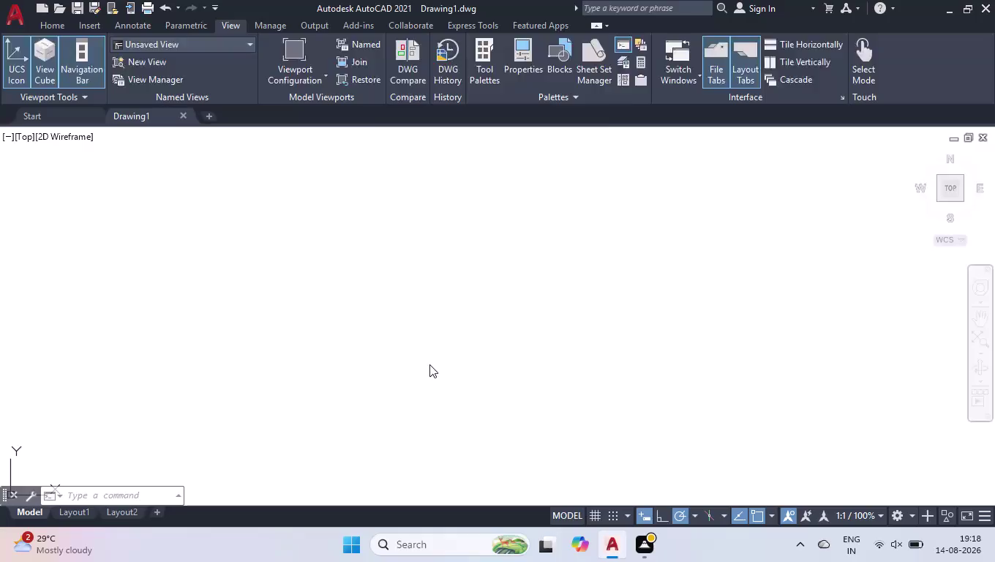
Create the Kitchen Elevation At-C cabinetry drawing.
Set the drawing length precision to 0, keeping millimetre insertion scale.
click(441, 198)
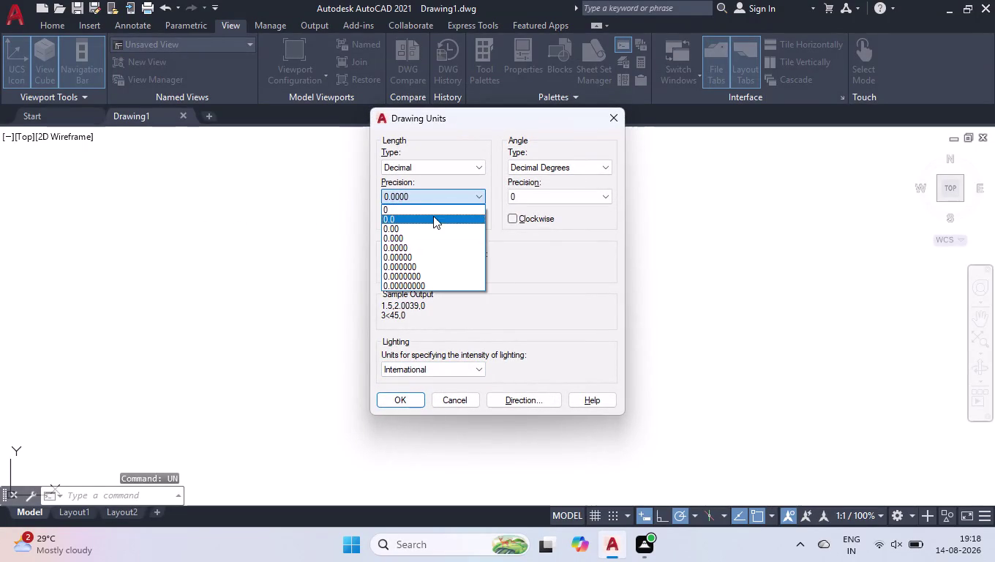
click(432, 207)
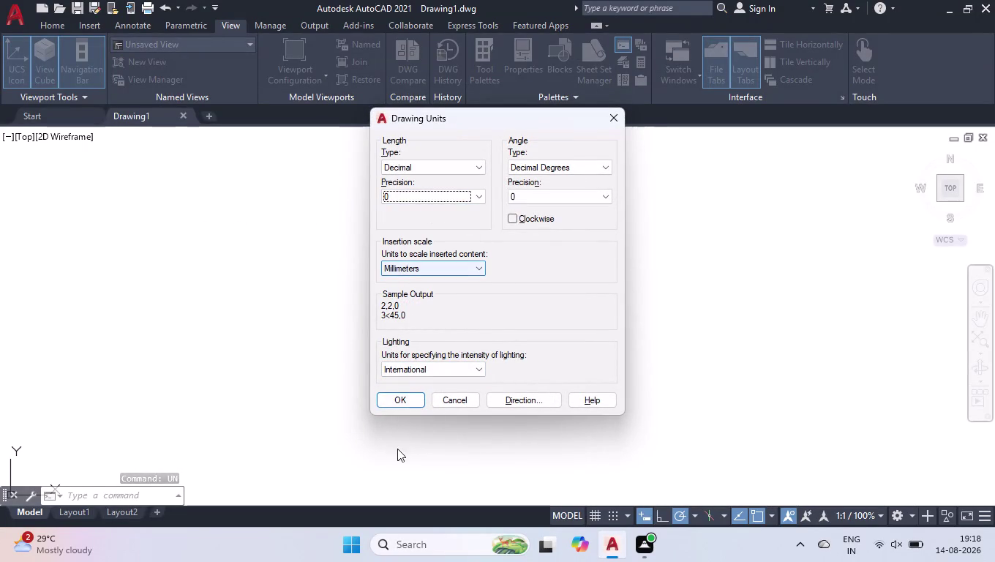
click(394, 397)
Open the ISO-25 dimension style for modification from the Dimension Style Manager.
key(d)
key(Return)
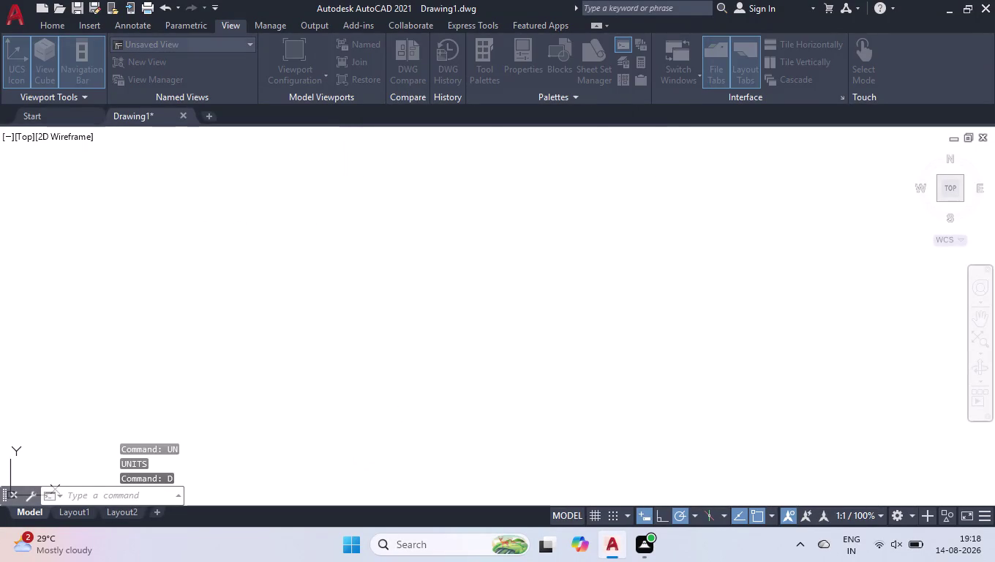
click(651, 234)
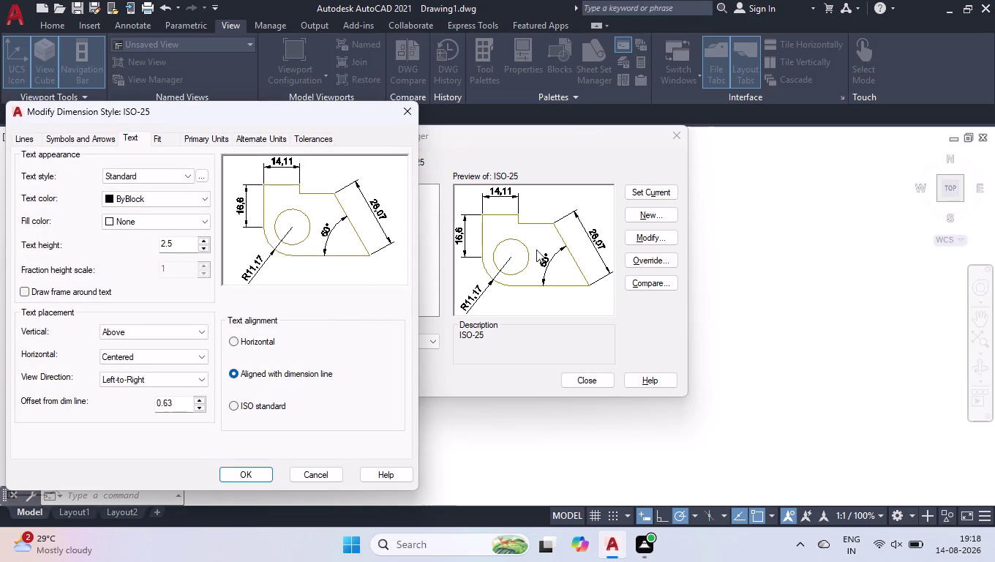
Make the ISO-25 dimension text colour red.
click(22, 142)
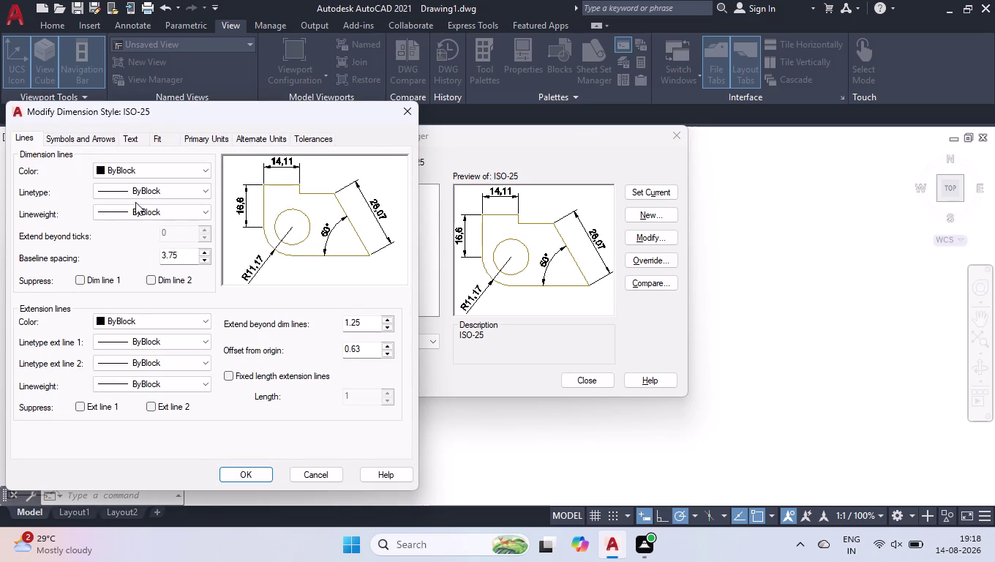
click(91, 148)
click(87, 146)
click(87, 139)
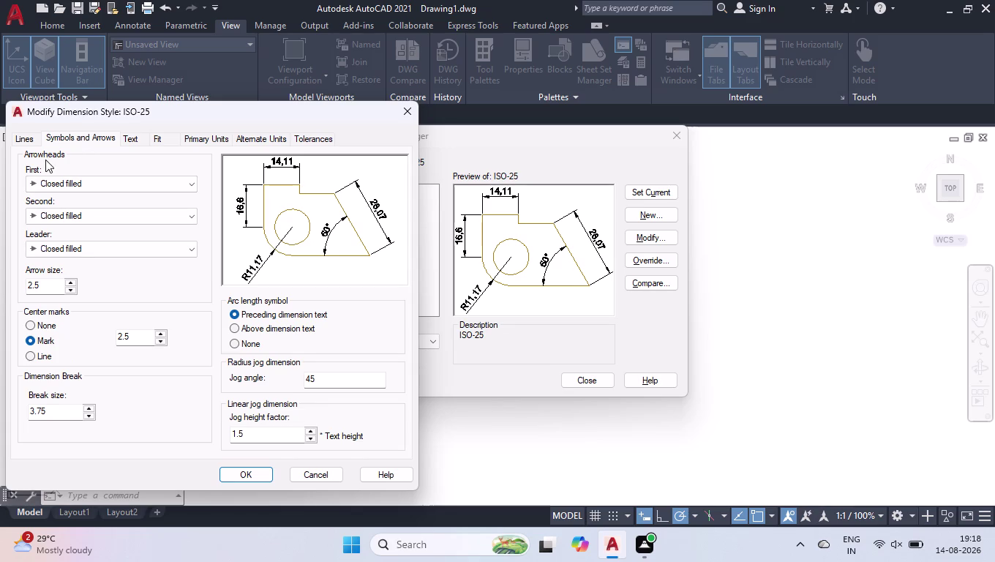
click(24, 140)
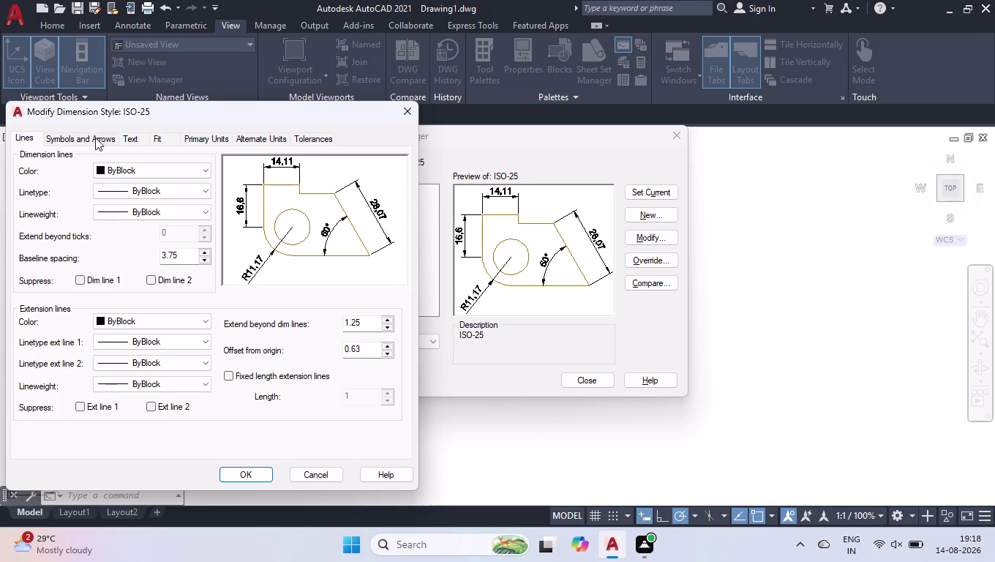
click(130, 137)
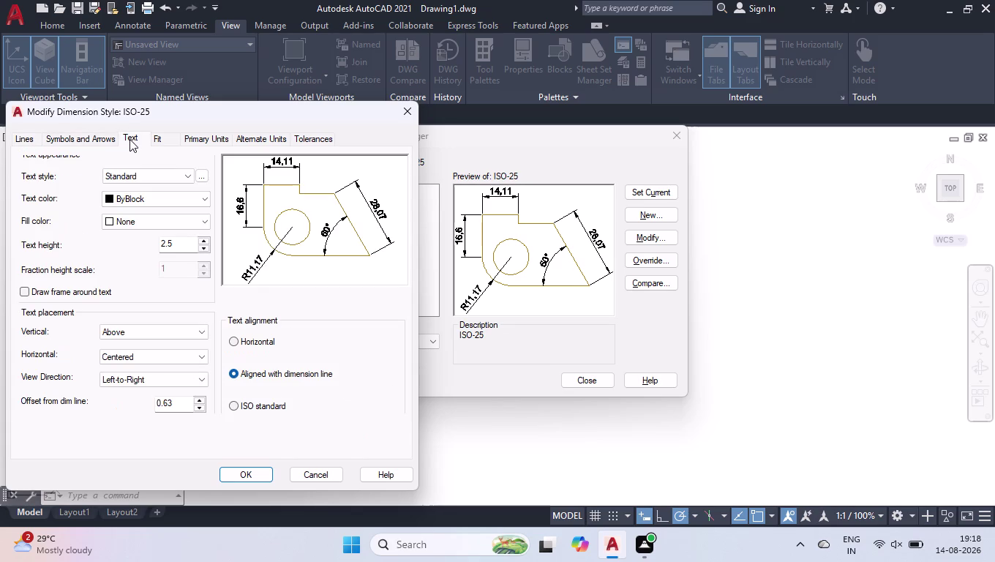
click(166, 200)
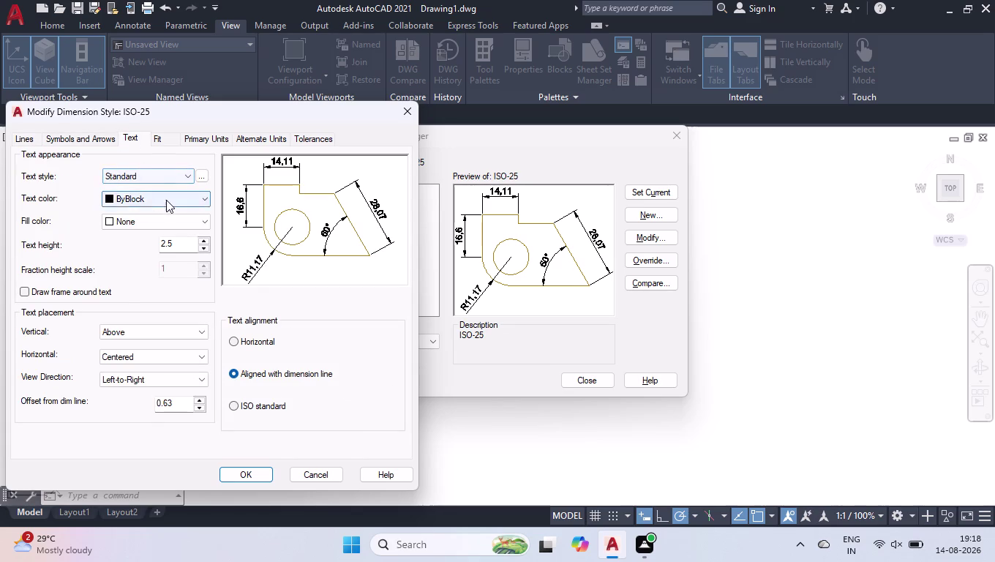
click(150, 238)
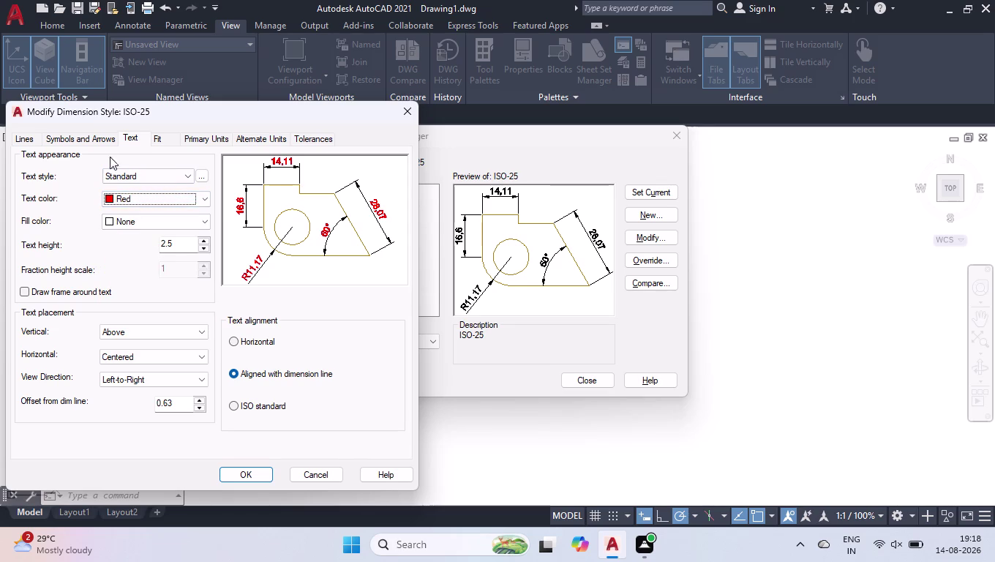
Set the ISO-25 dimension line colour to grey 254 and apply the style changes.
click(99, 142)
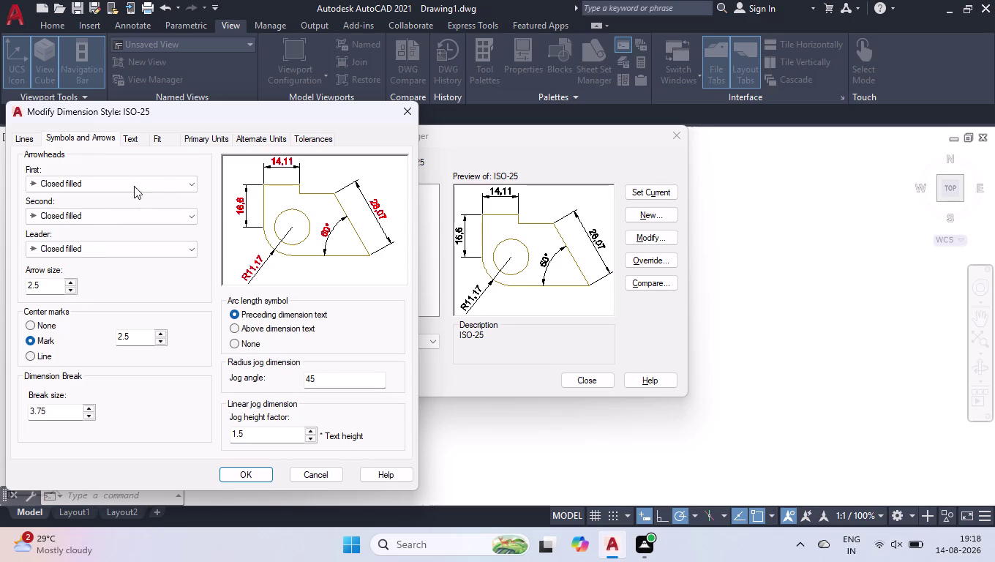
click(17, 138)
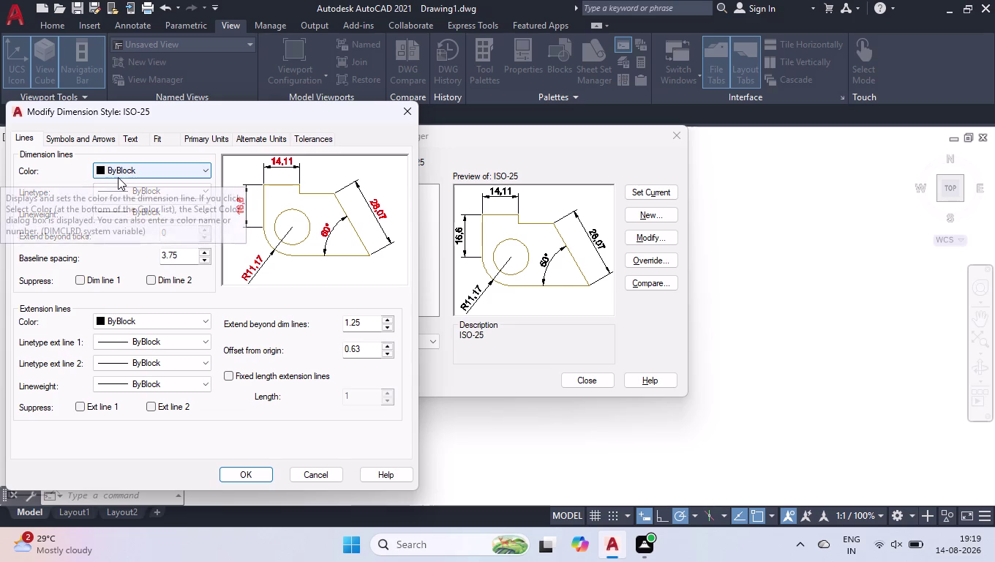
click(117, 172)
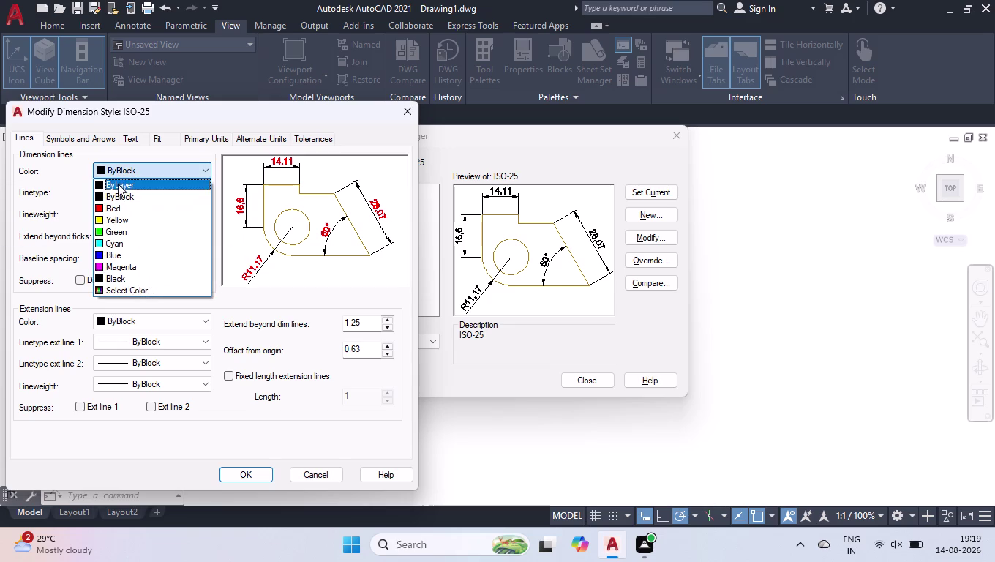
click(130, 285)
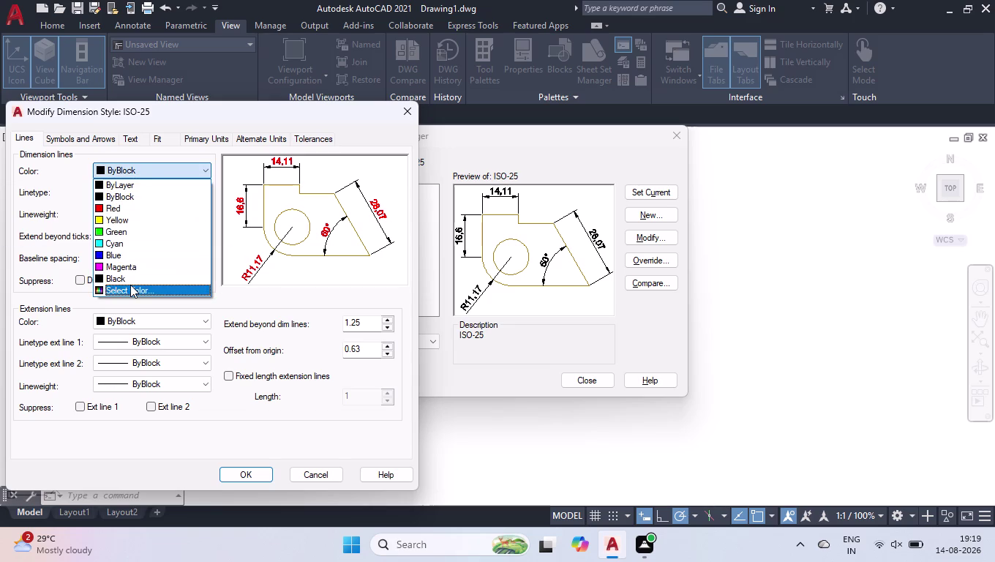
click(422, 321)
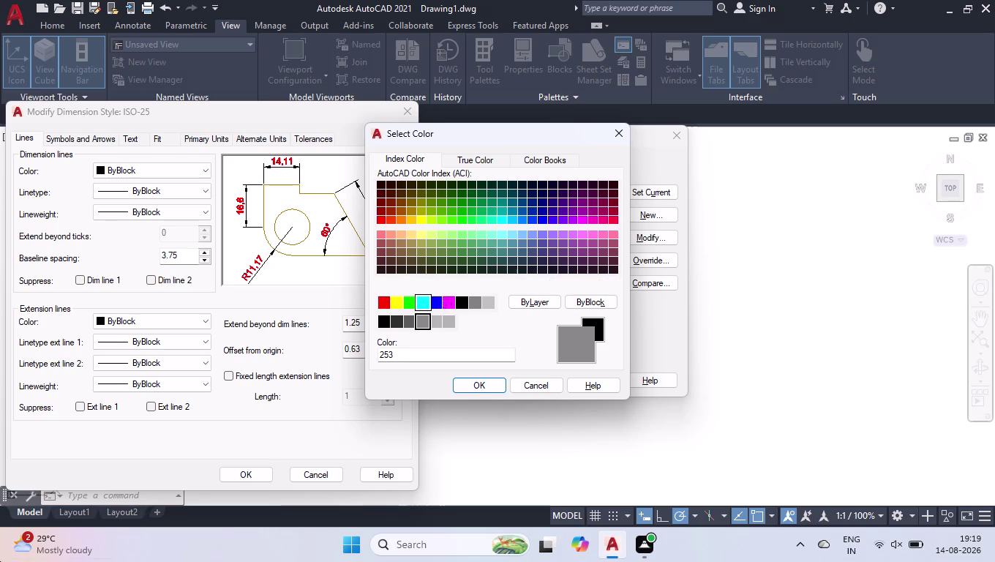
click(436, 322)
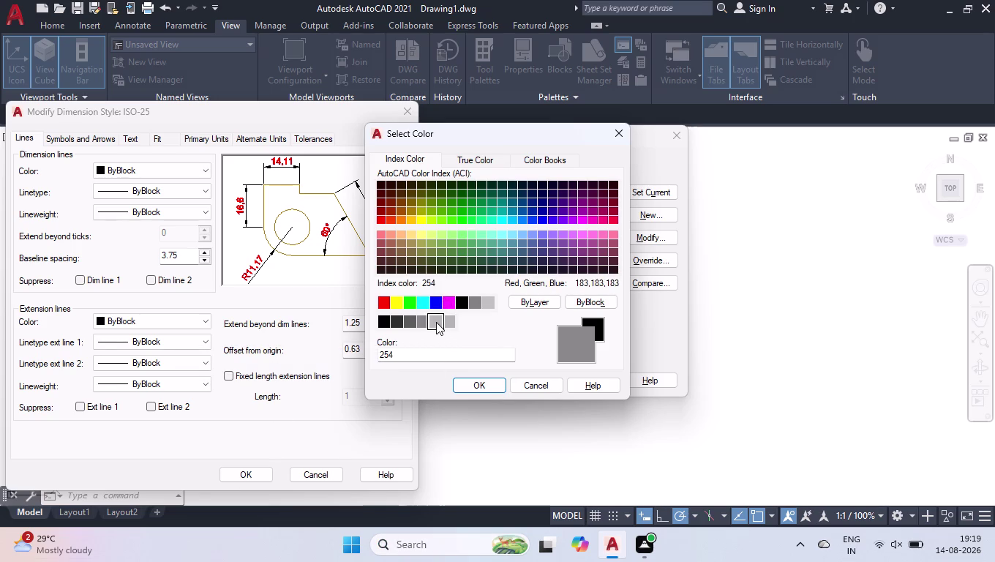
click(476, 379)
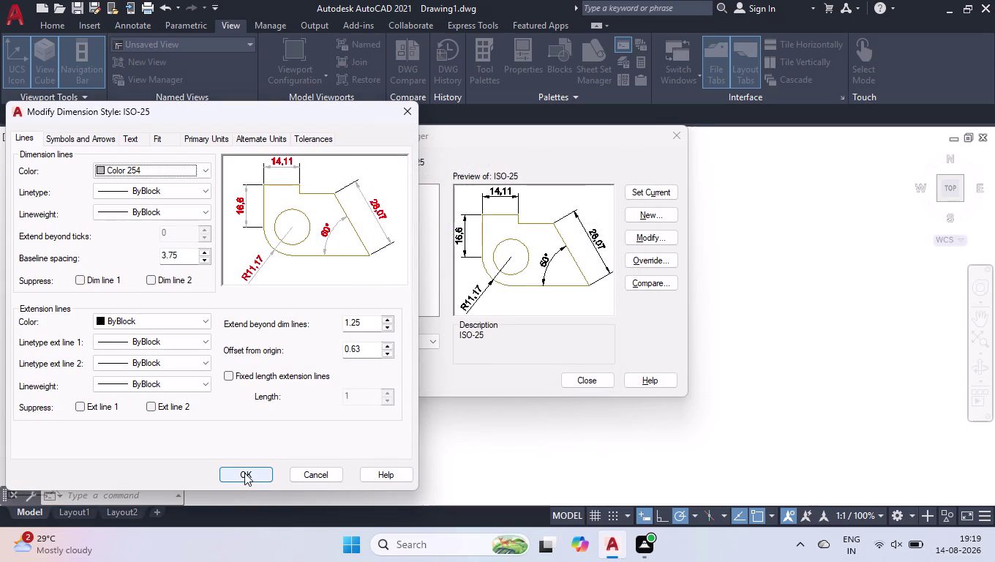
click(245, 472)
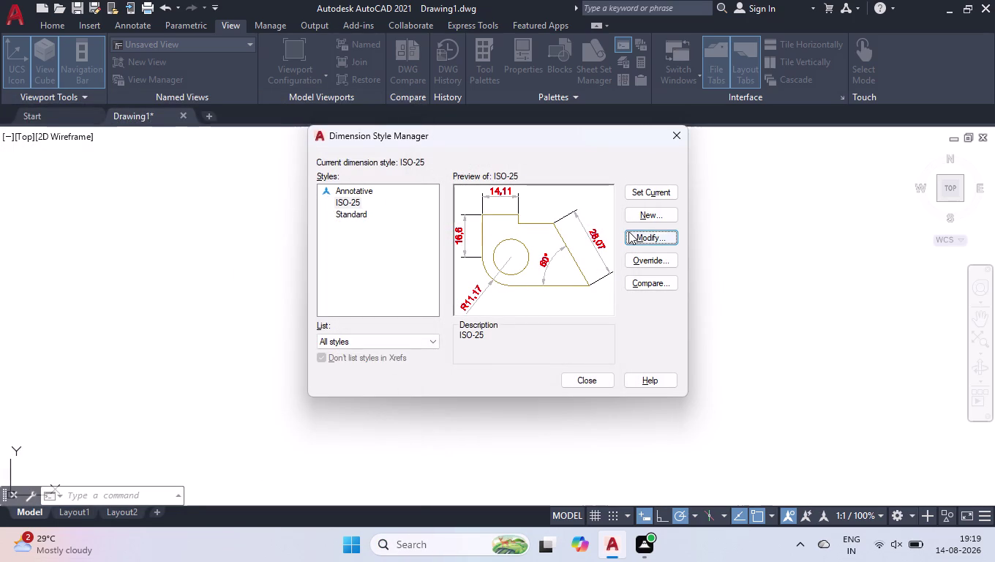
Set the ISO-25 arrow size to 30.
click(628, 231)
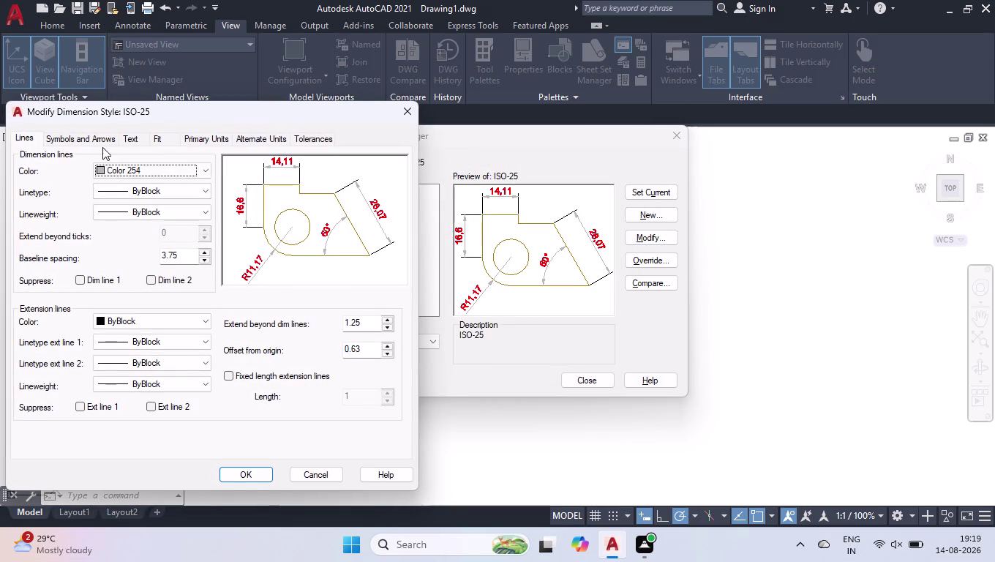
click(98, 138)
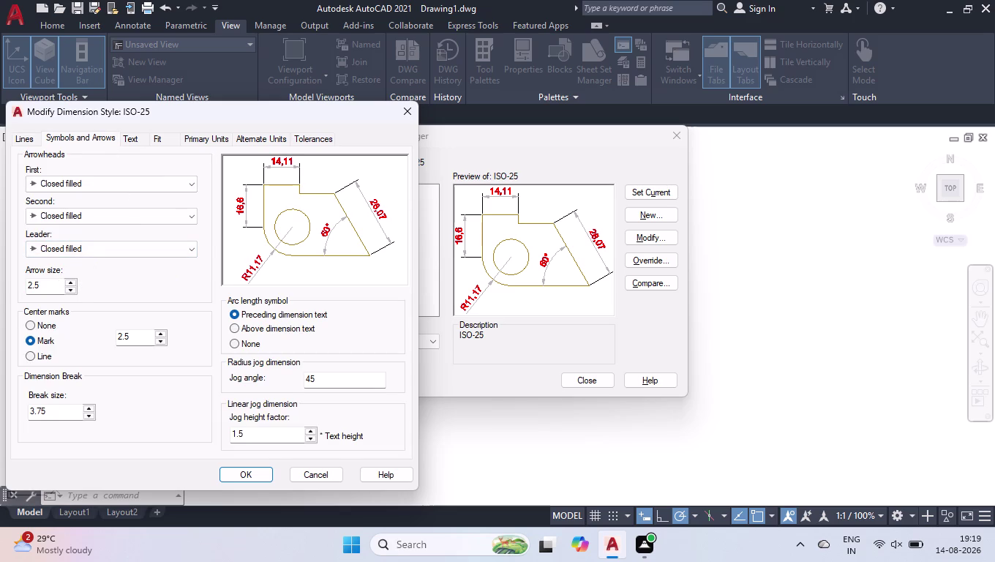
drag(55, 289, 5, 302)
key(3)
key(0)
key(Return)
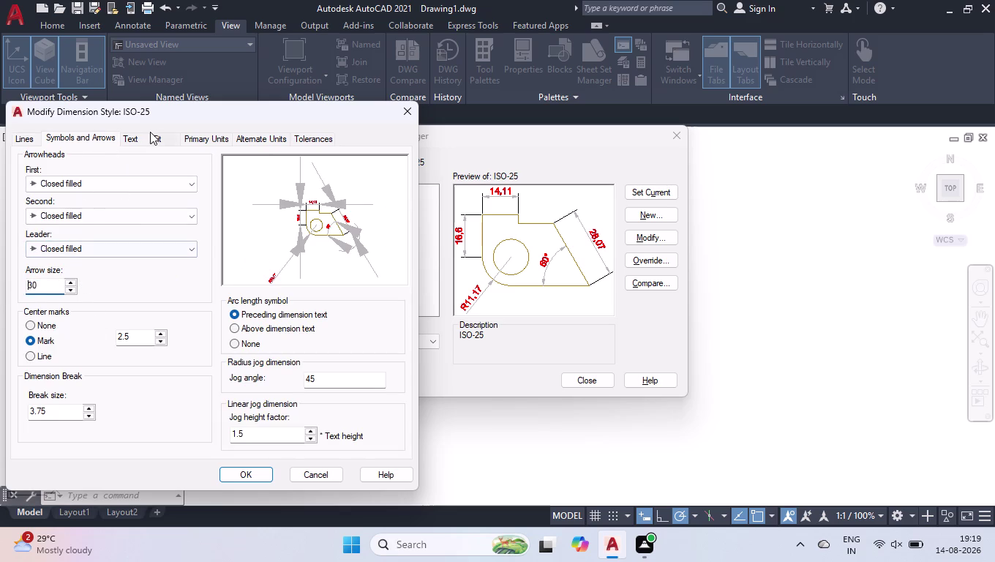
Set ISO-25 text height to 30, vertically centred and horizontally centred.
click(138, 134)
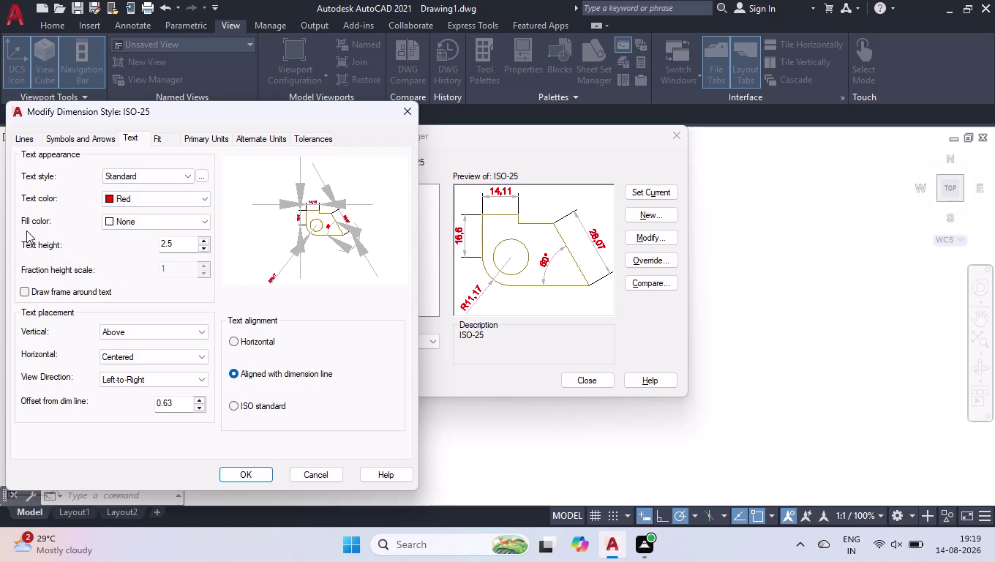
drag(182, 256, 171, 232)
drag(175, 247, 118, 257)
text(3)
text(0)
click(166, 331)
click(156, 344)
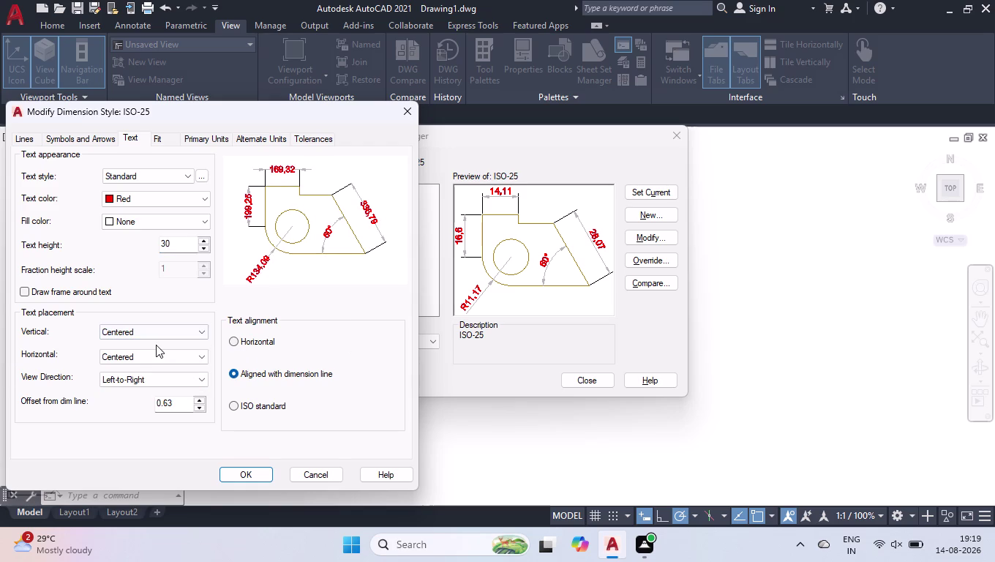
click(141, 354)
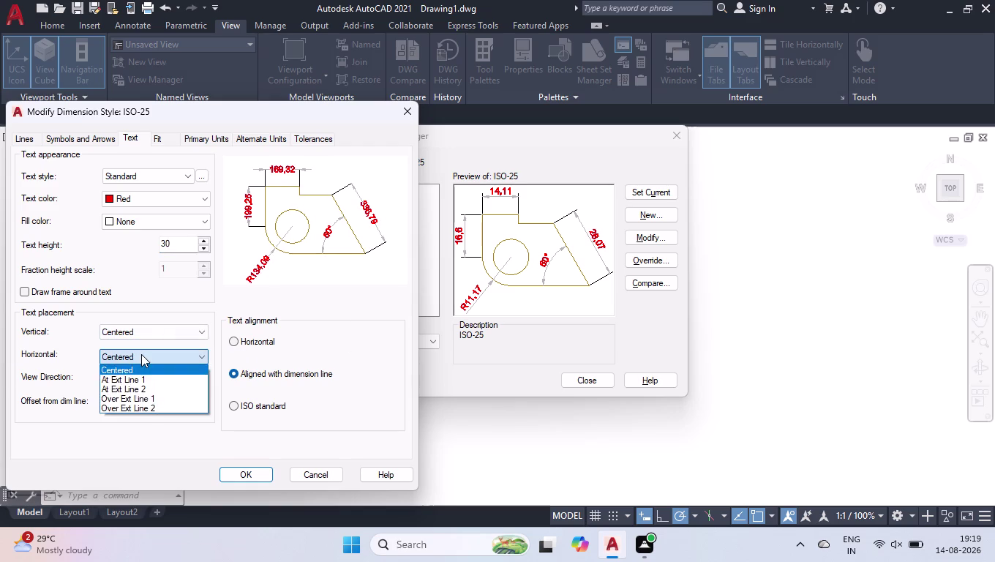
click(142, 354)
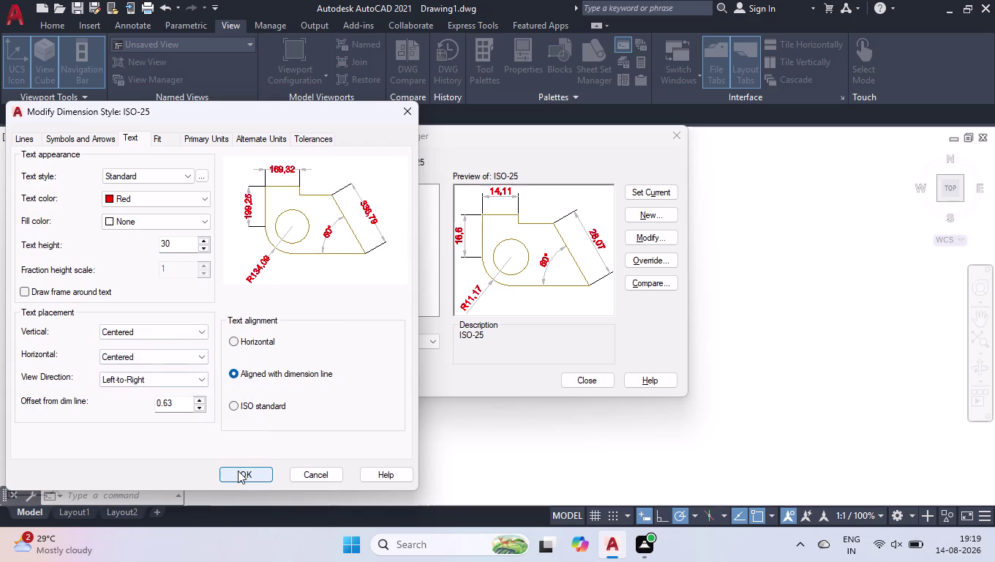
Apply the style edits, make ISO-25 current and close the style manager.
click(237, 470)
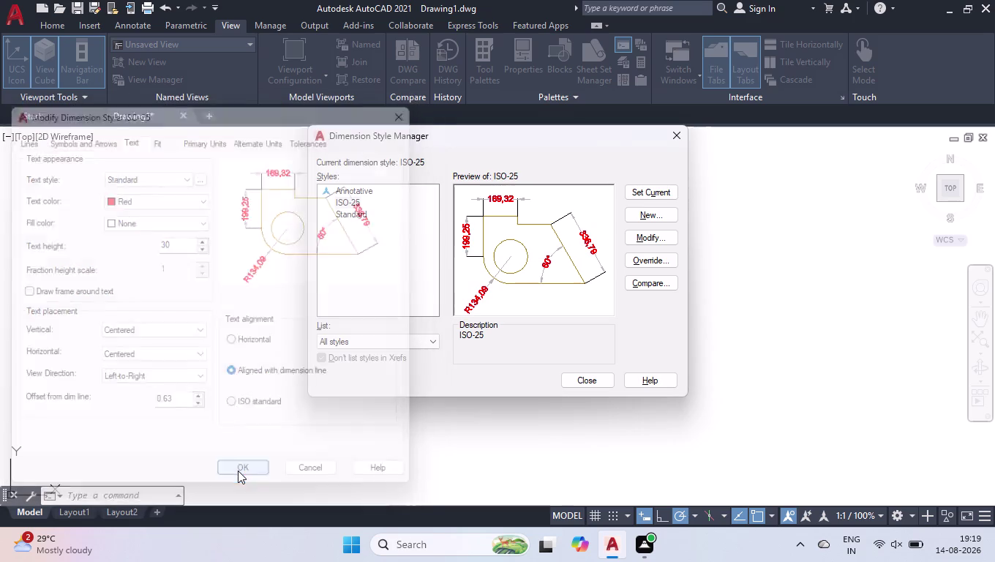
click(641, 190)
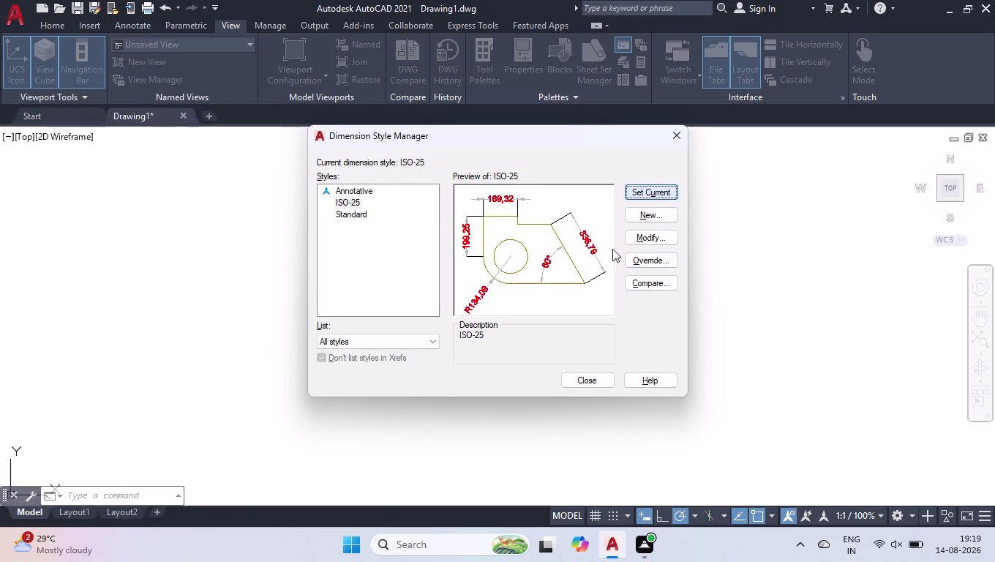
click(576, 376)
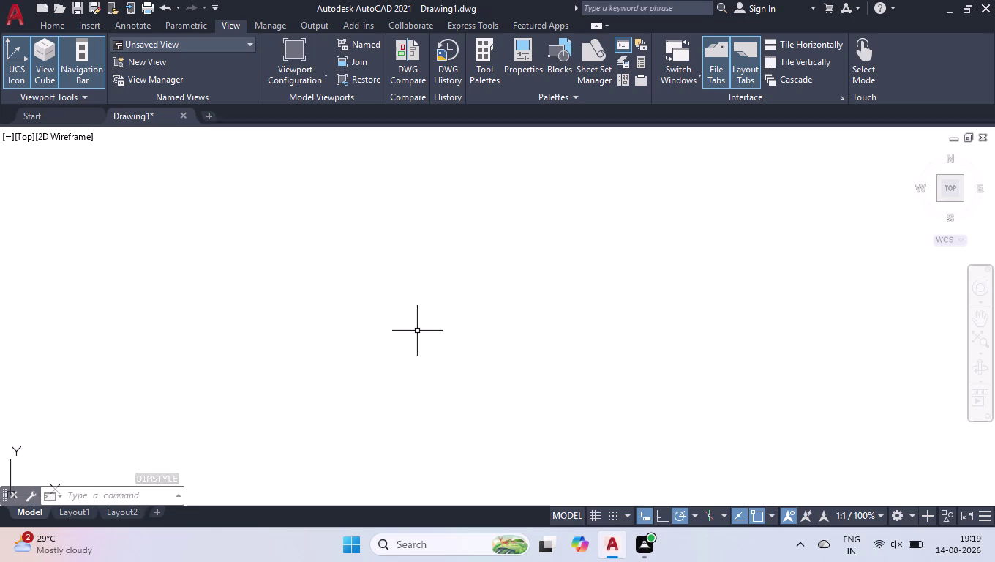
Start the LINE command with the L alias.
key(l)
key(Return)
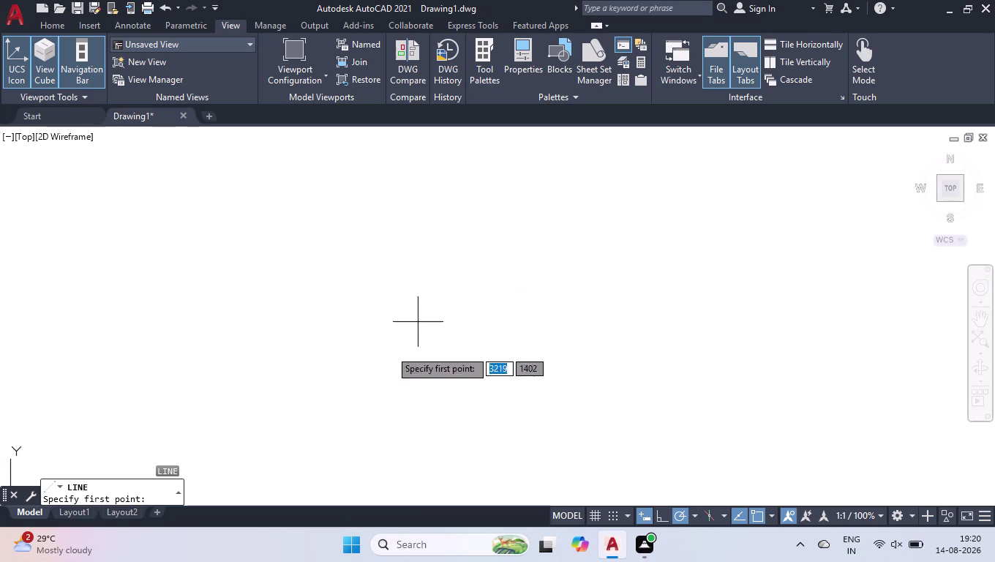
Draw the 3155 bottom edge and 2750 side edge of the floor plan outline.
click(326, 440)
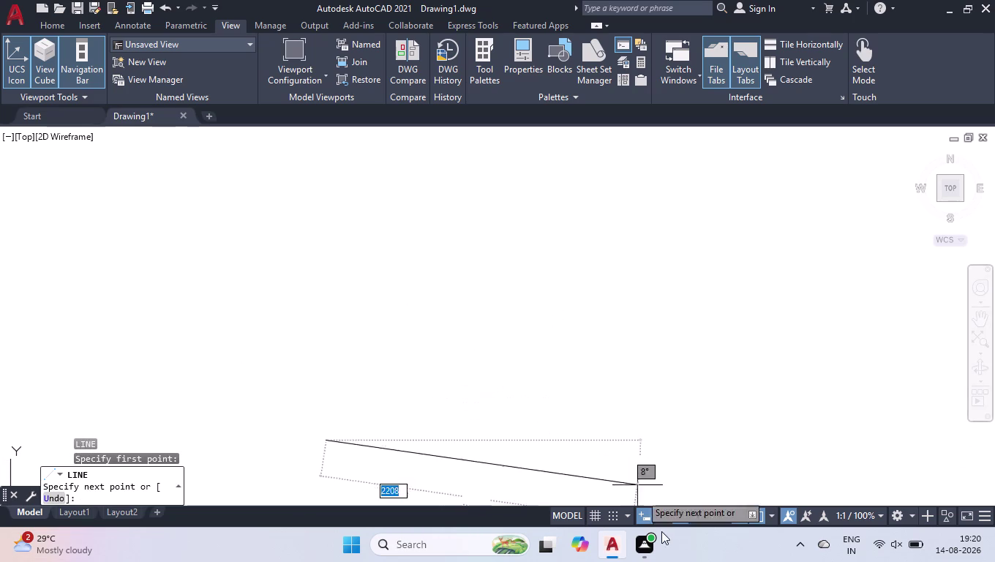
click(666, 521)
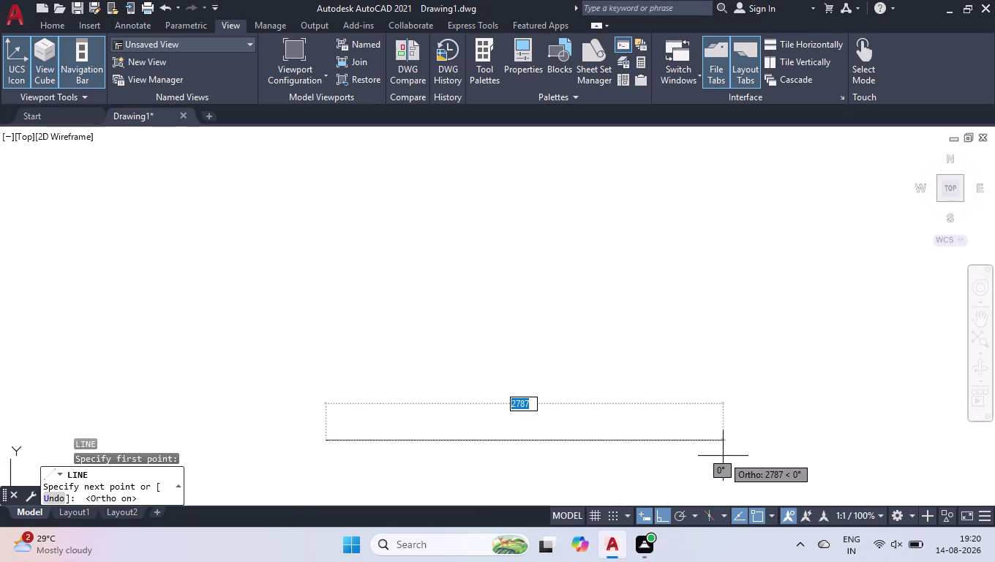
text(3155)
key(Return)
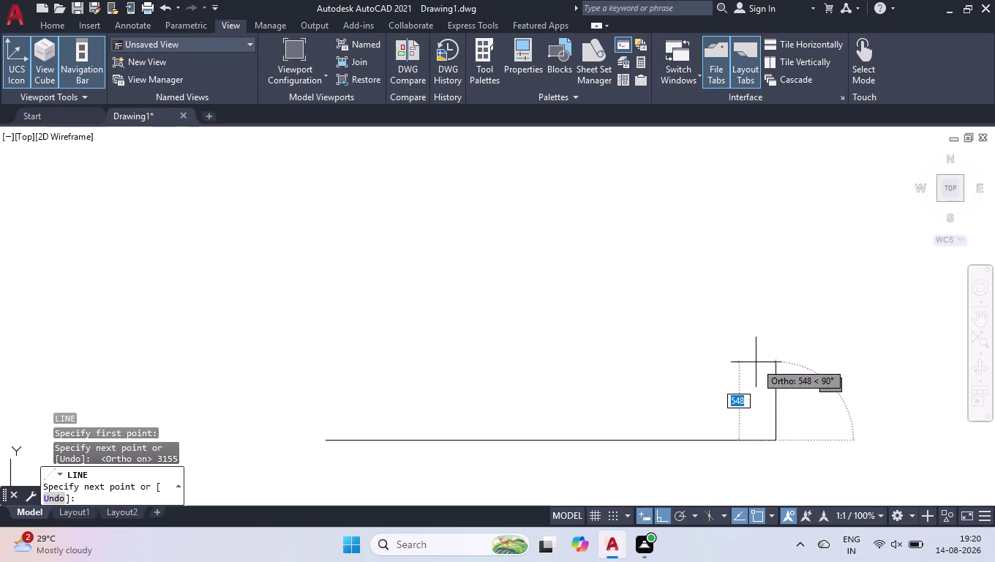
text(2750)
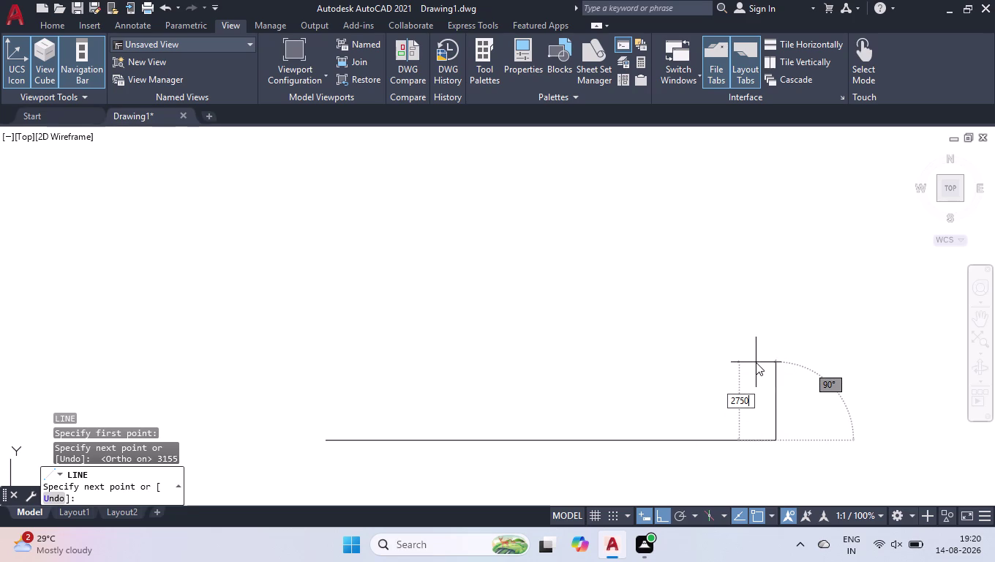
key(Return)
Draw the 3155 top edge and close the rectangle back to its start.
scroll(down, 3)
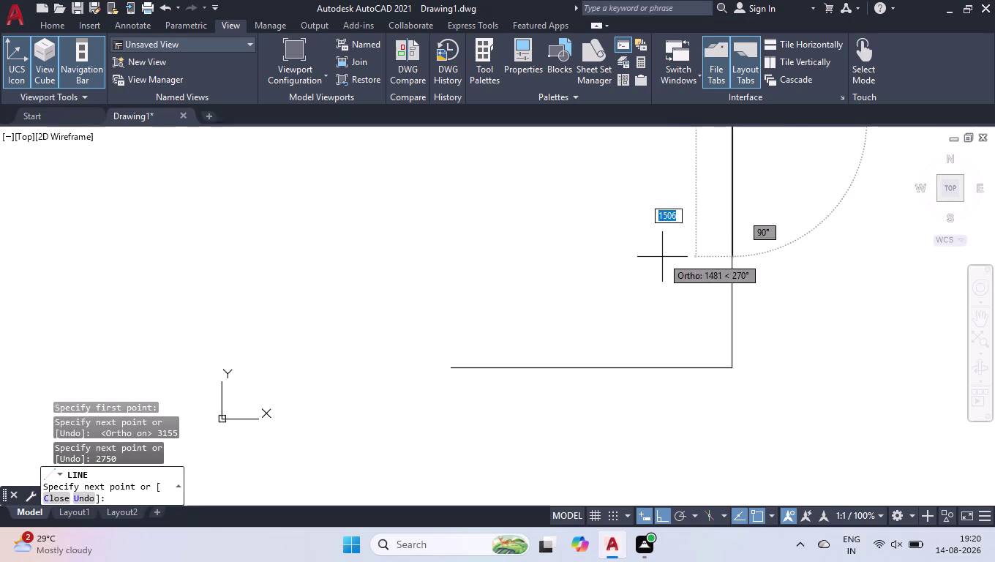
scroll(down, 3)
text(31)
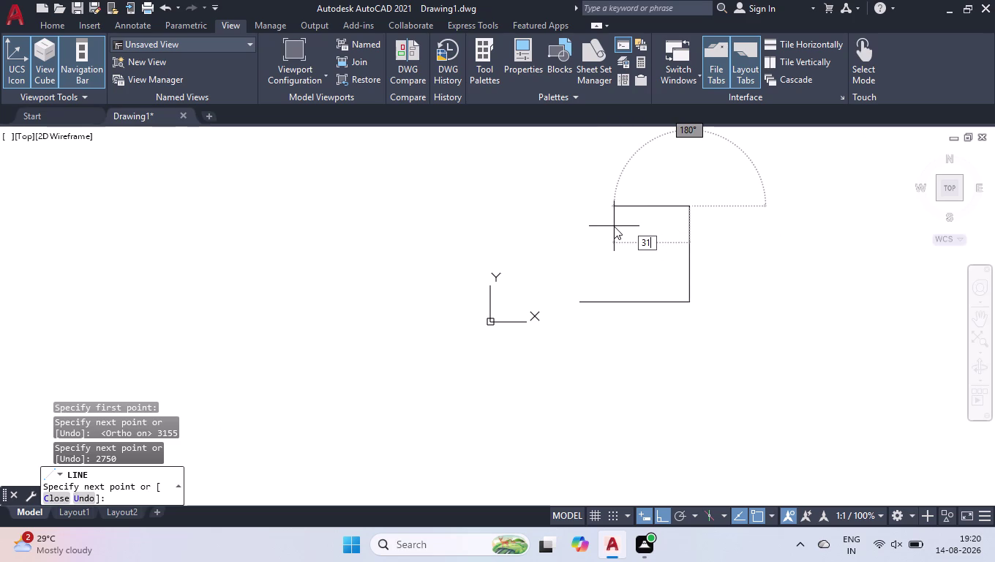
text(55)
key(Return)
key(c)
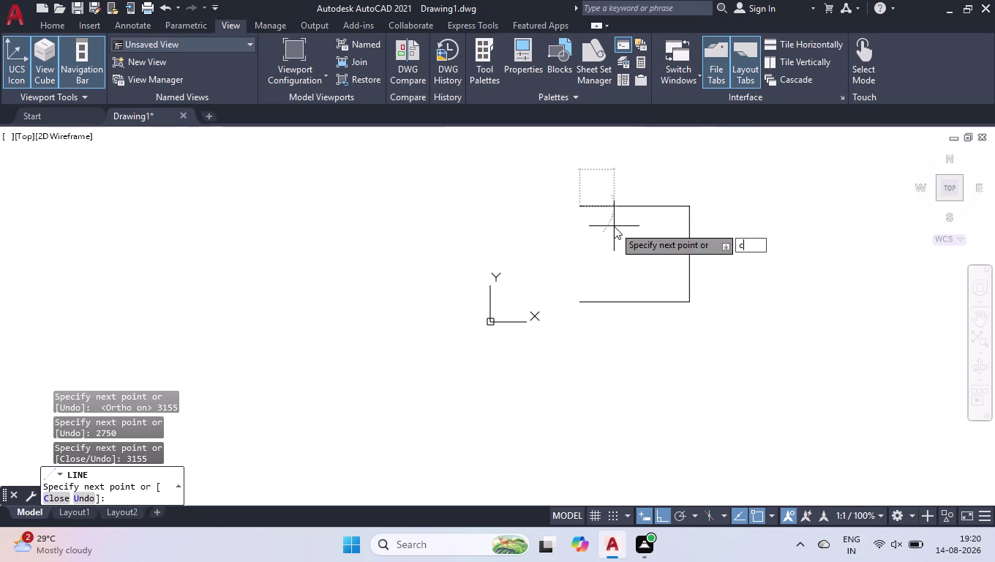
key(Return)
scroll(up, 3)
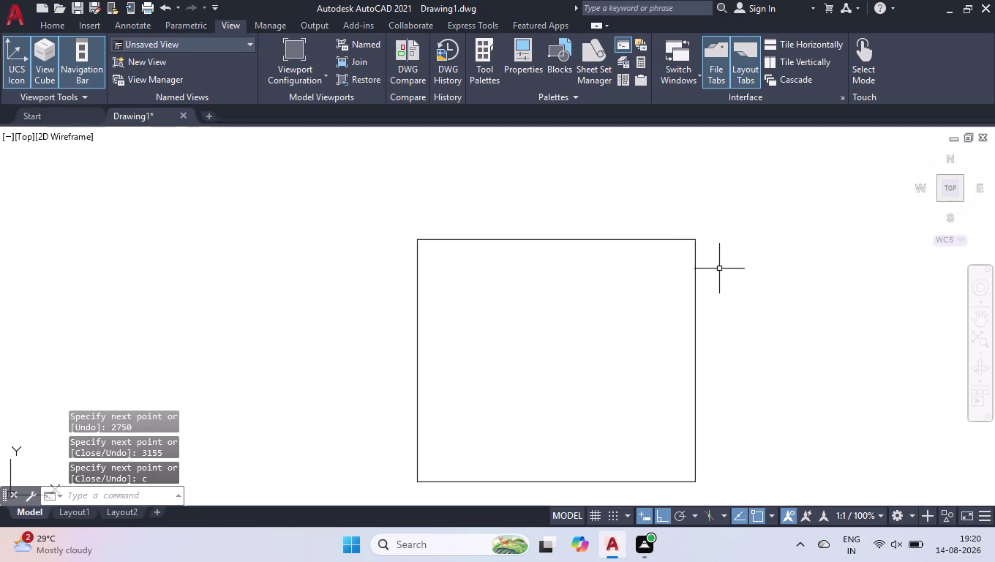
Offset the left and right rectangle edges 155 inward.
text(of)
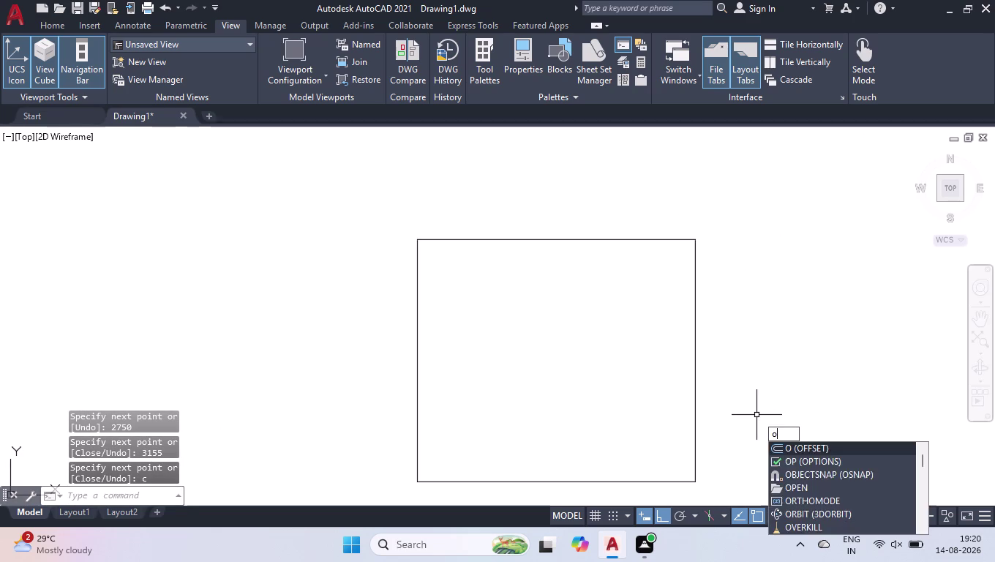
text(f)
key(Return)
key(o)
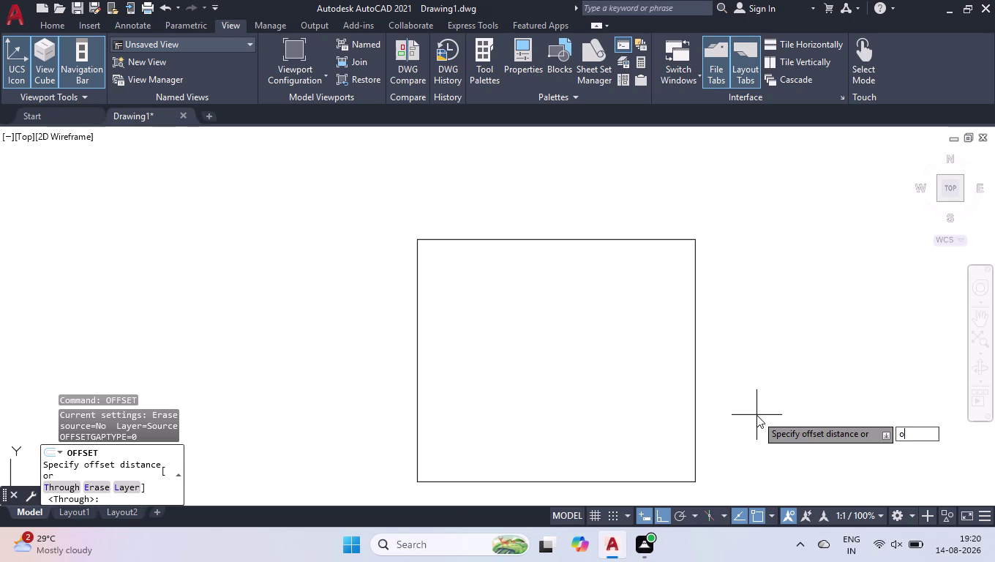
key(BackSpace)
text(155)
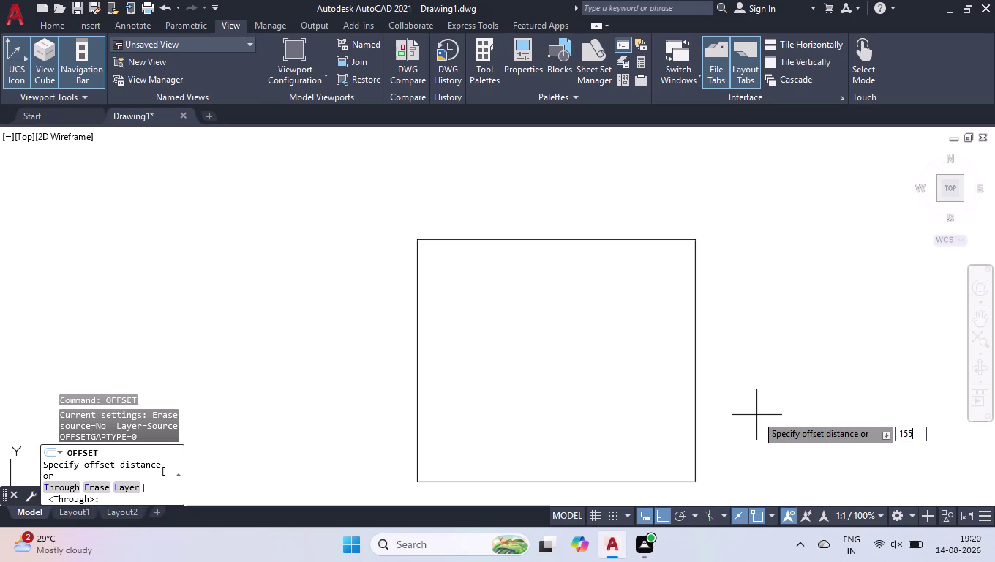
key(Return)
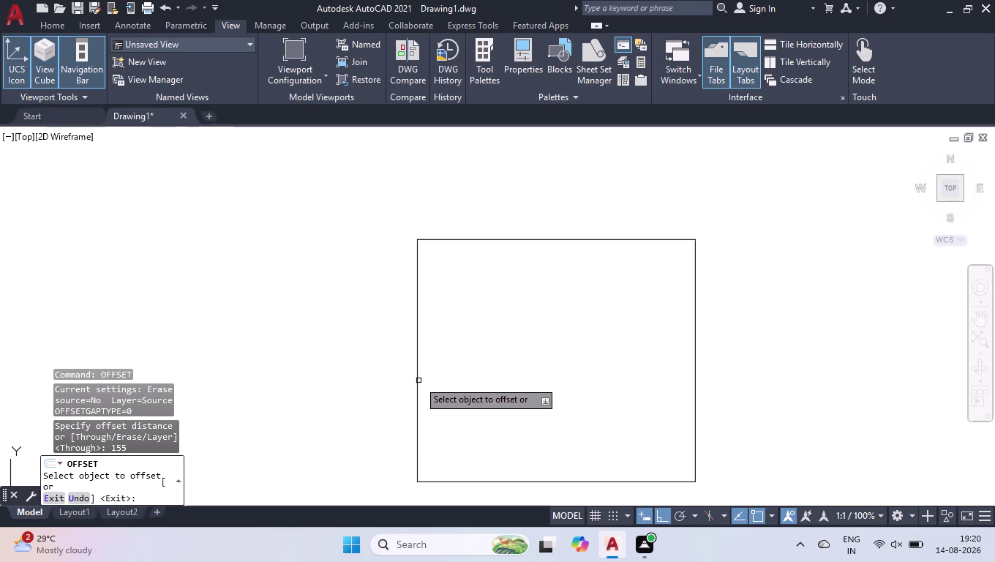
click(418, 380)
click(516, 365)
click(697, 366)
click(629, 377)
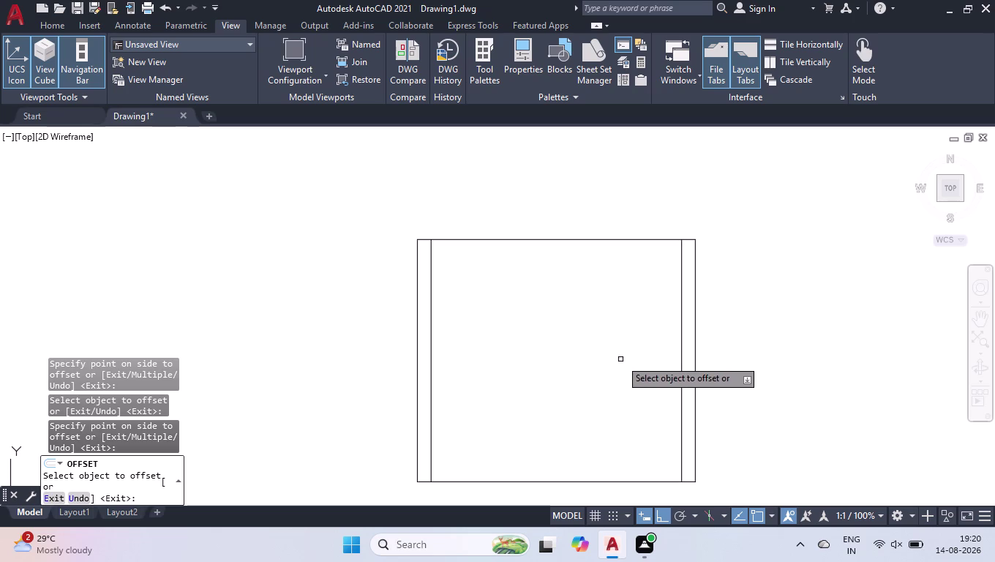
Offset the top edge 260 and the bottom edge 100 inward.
click(598, 239)
key(2)
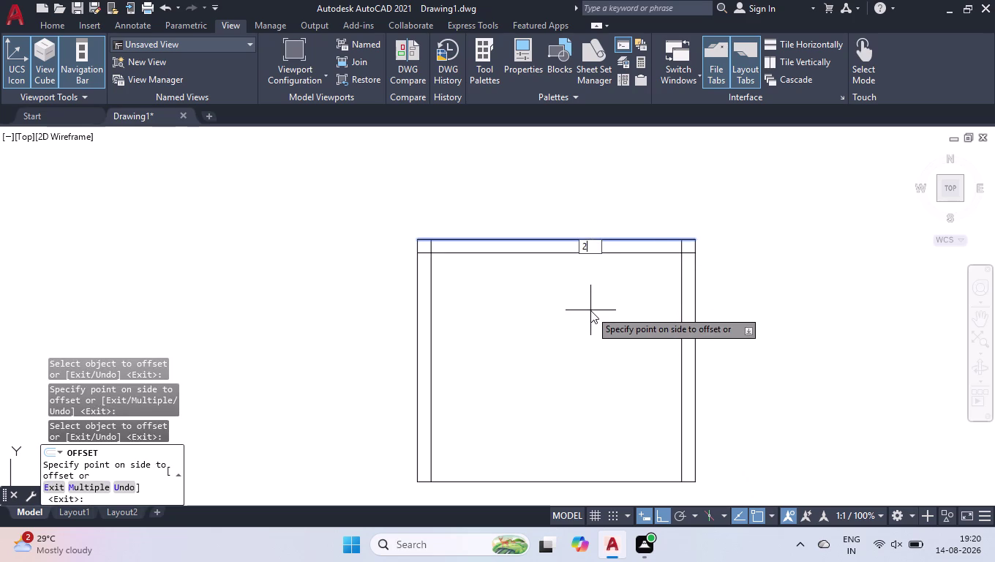
text(60)
key(Return)
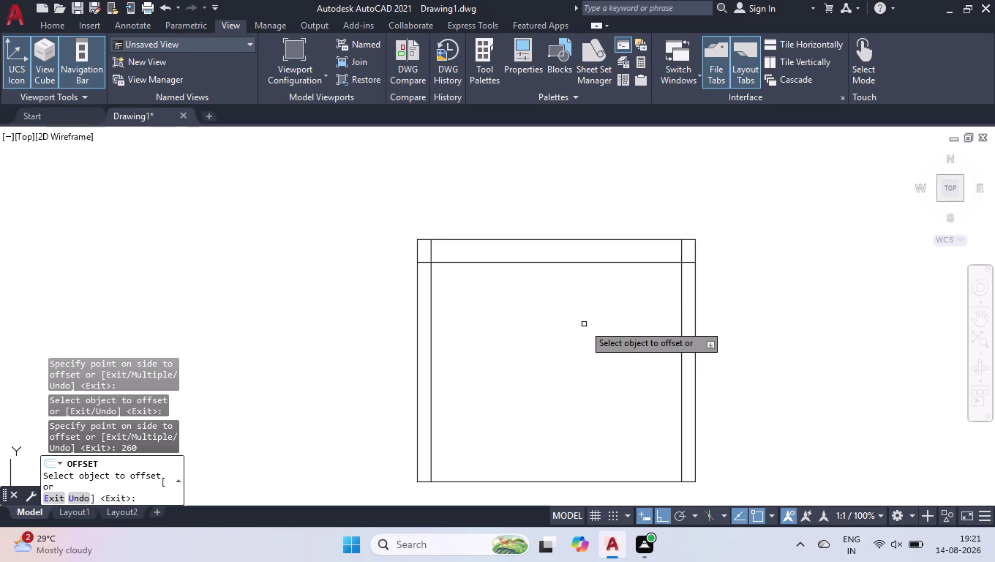
click(481, 481)
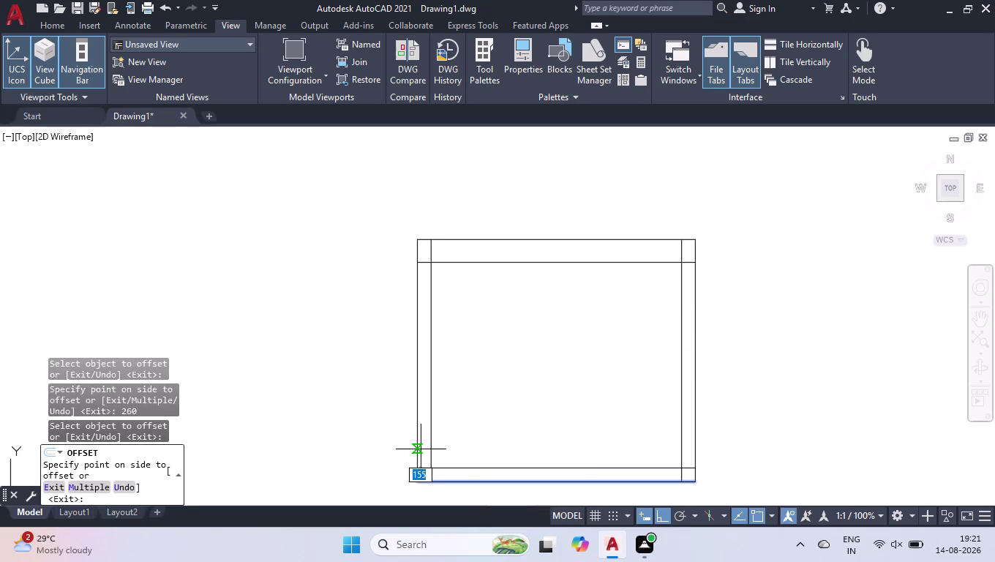
text(100)
key(Return)
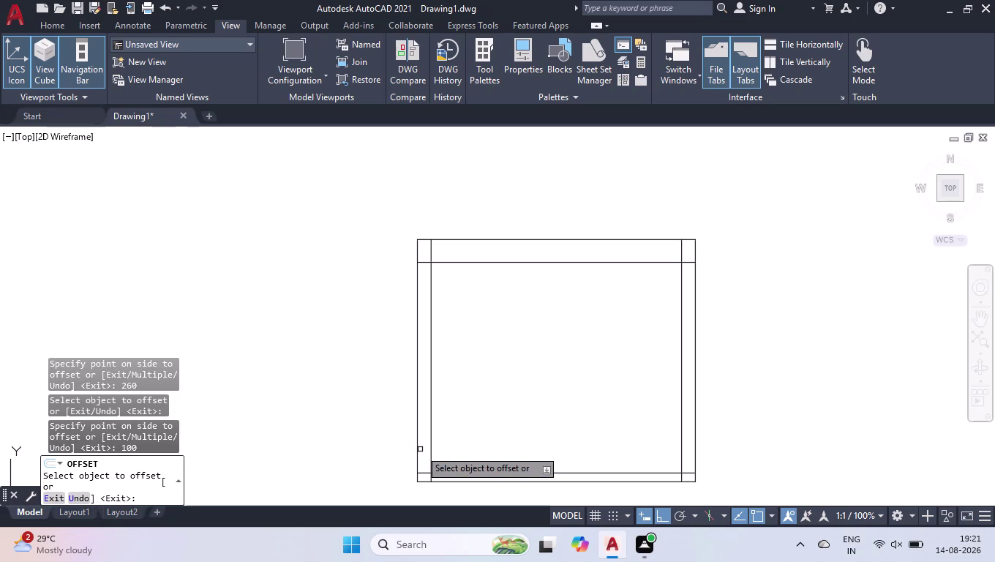
key(space)
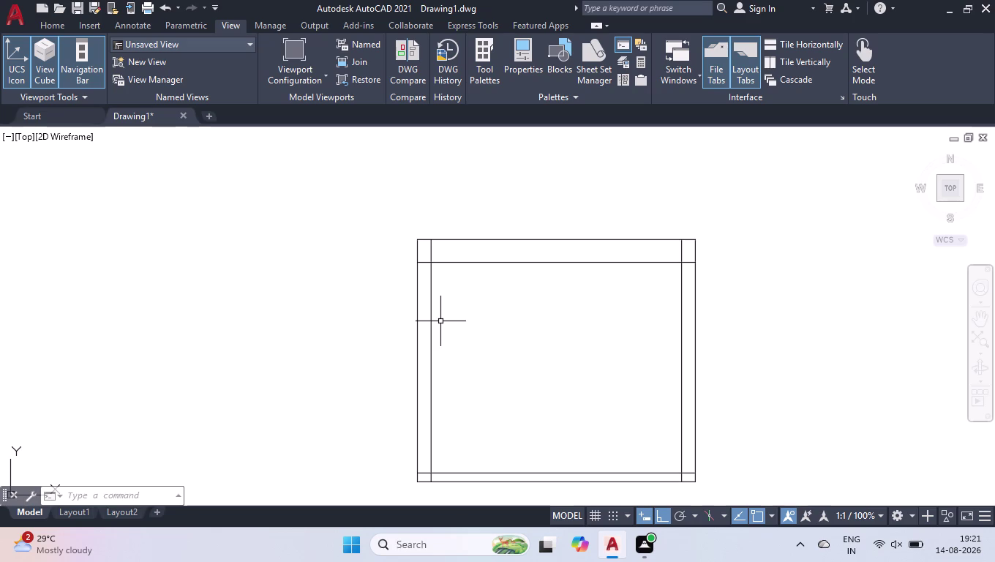
Offset the inner left wall line 350 to the right as the first partition.
scroll(up, 3)
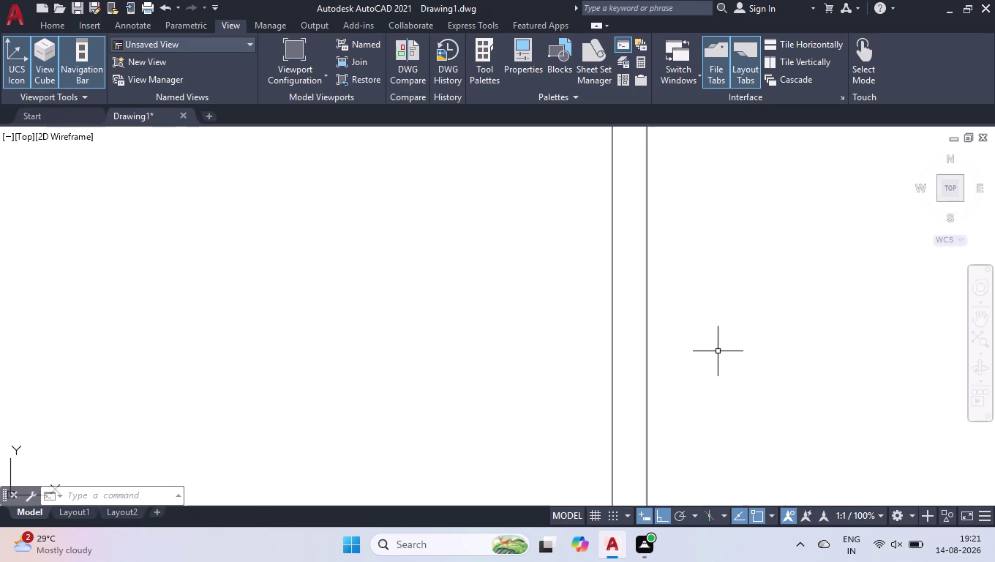
scroll(down, 3)
scroll(up, 3)
key(o)
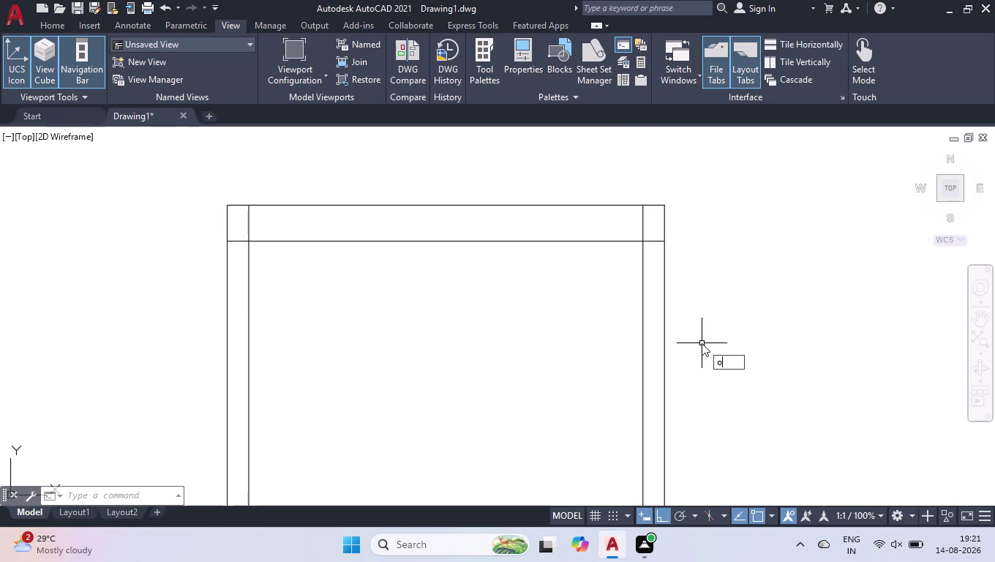
text(ff)
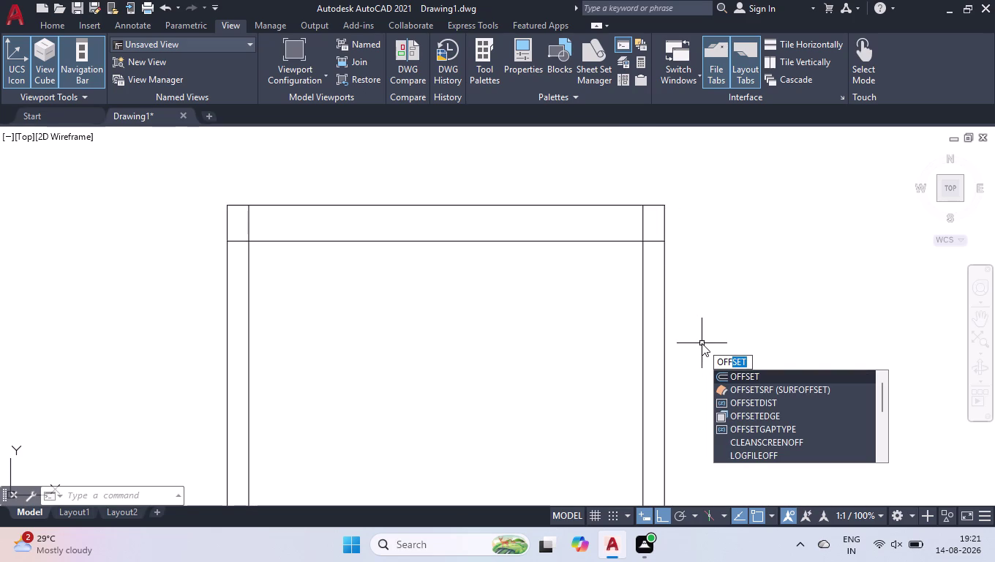
key(Return)
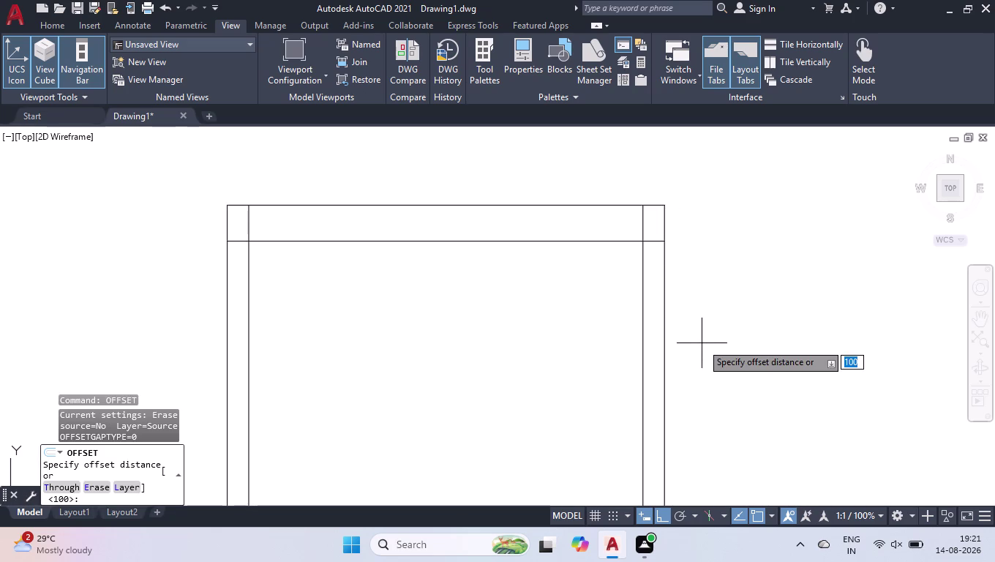
text(350)
key(Return)
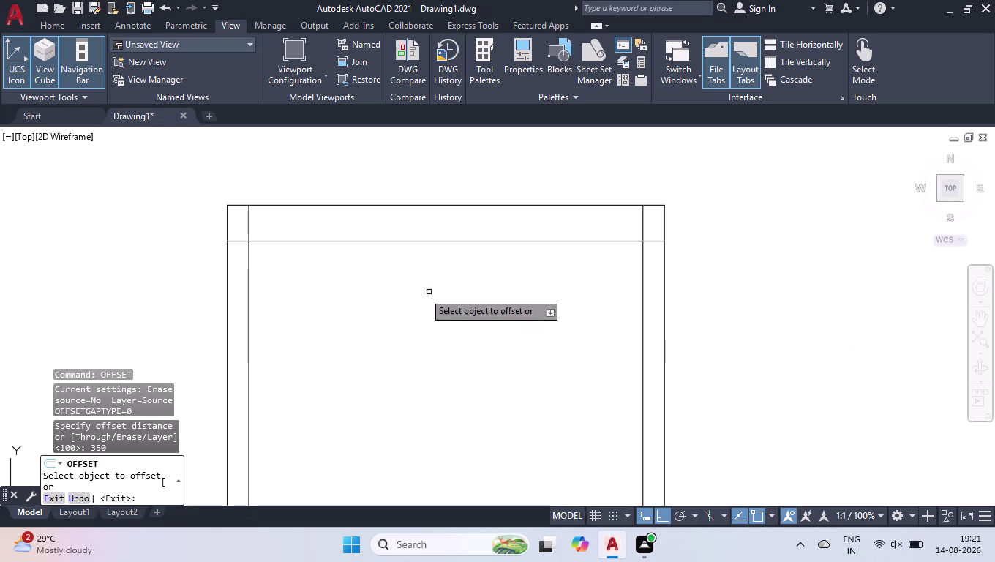
click(250, 310)
click(329, 319)
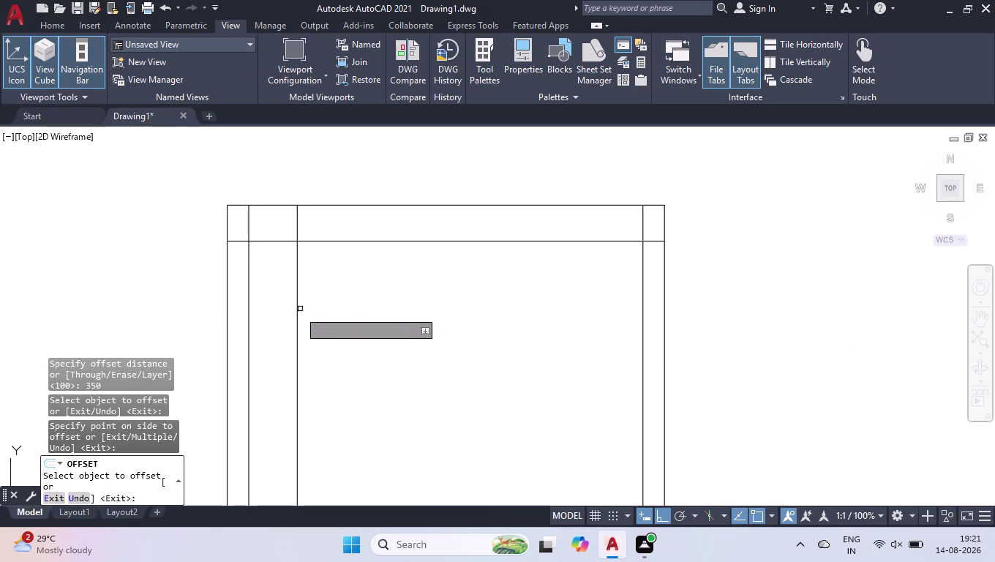
Add vertical partitions 440 and then 600 further right.
click(296, 312)
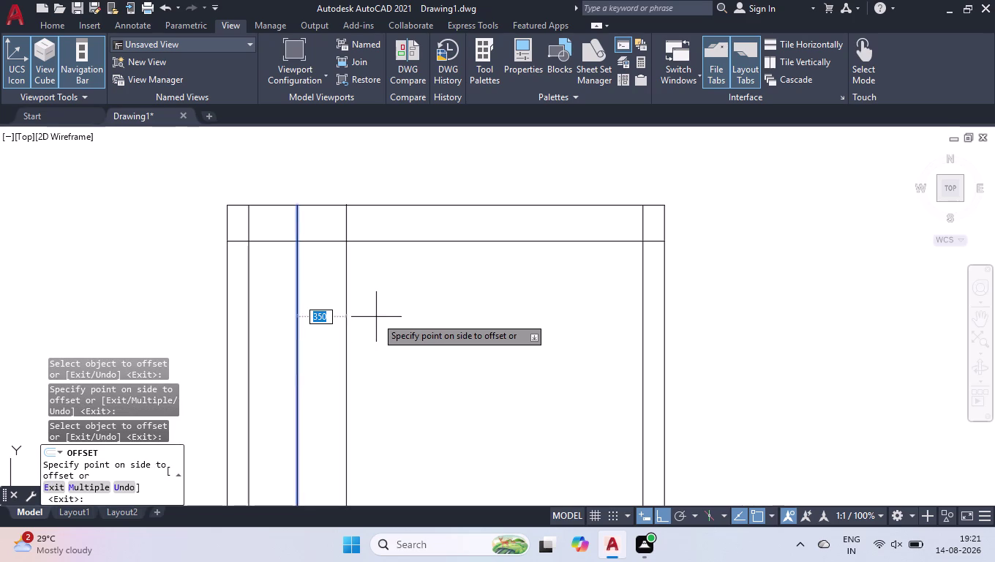
text(440)
key(Return)
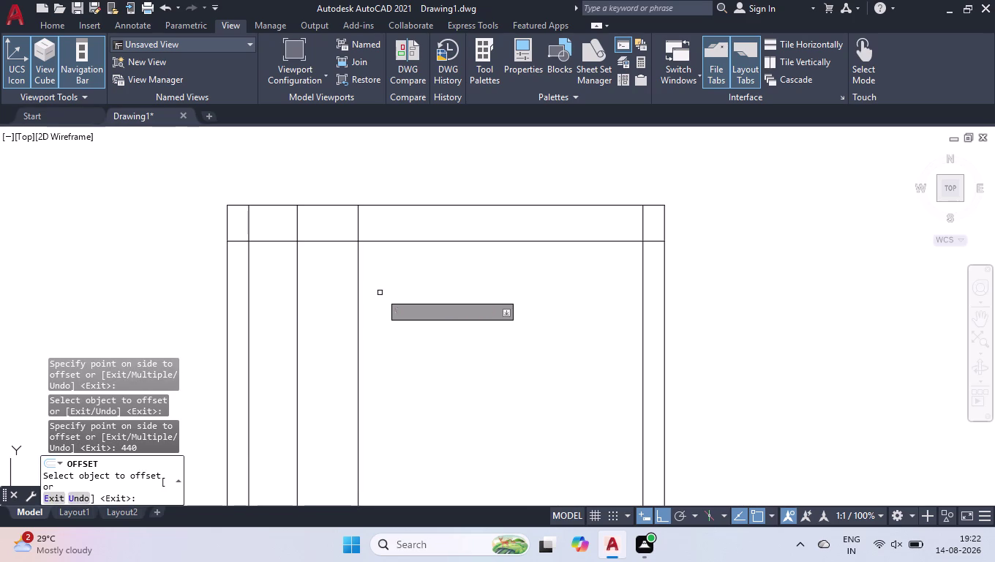
click(356, 290)
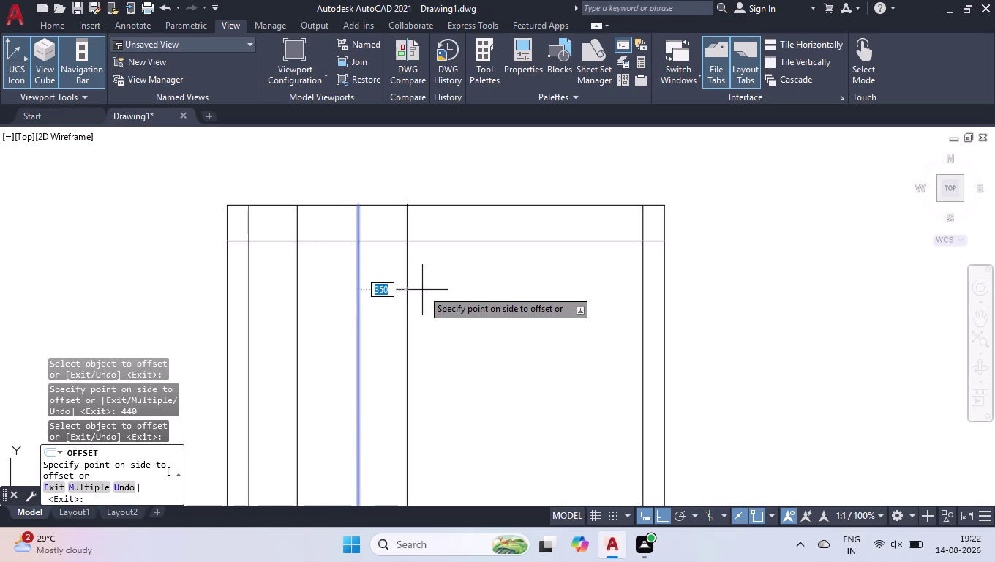
text(600)
key(Return)
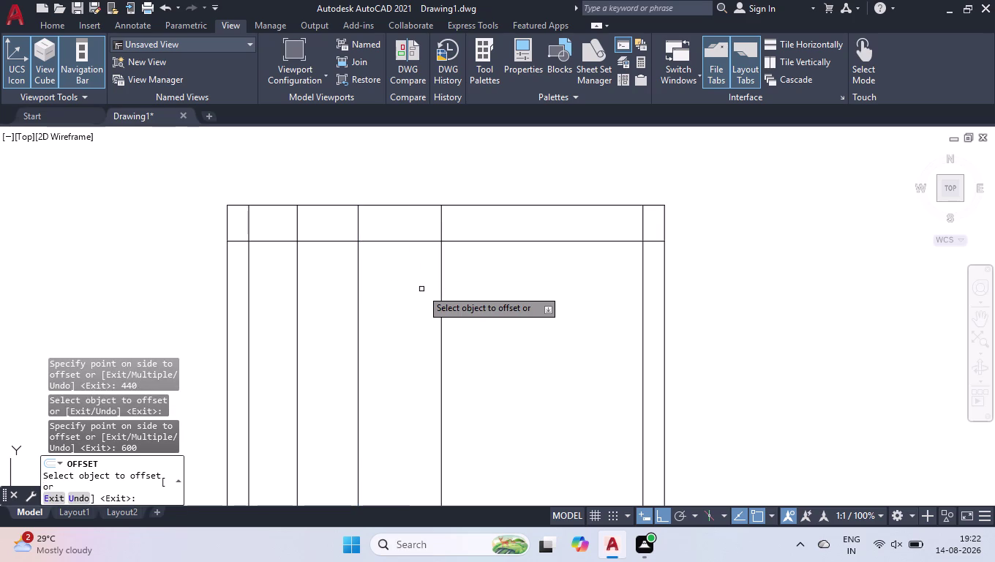
Add vertical partitions 450 and then 950 further right, ending the offset.
click(440, 283)
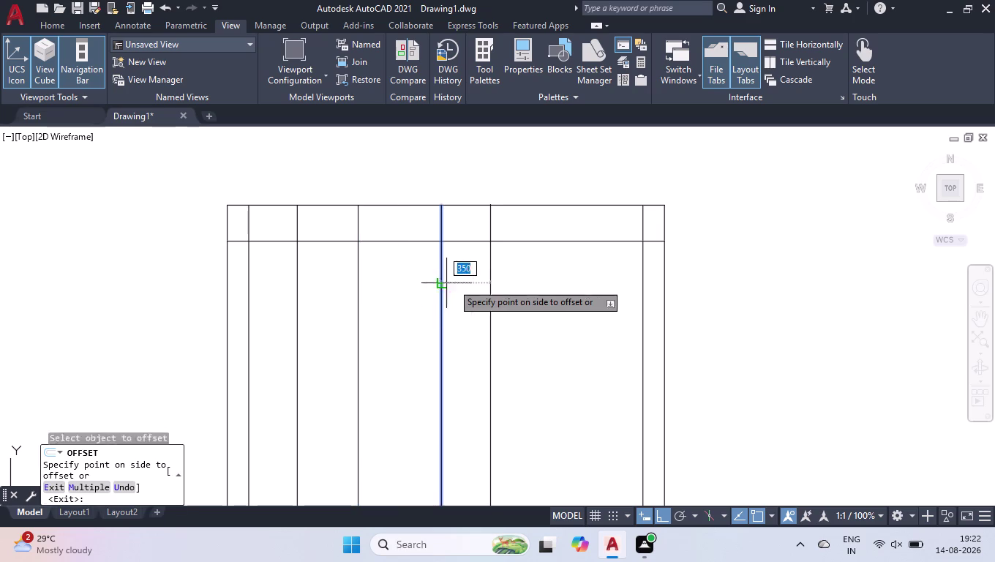
text(450)
key(Return)
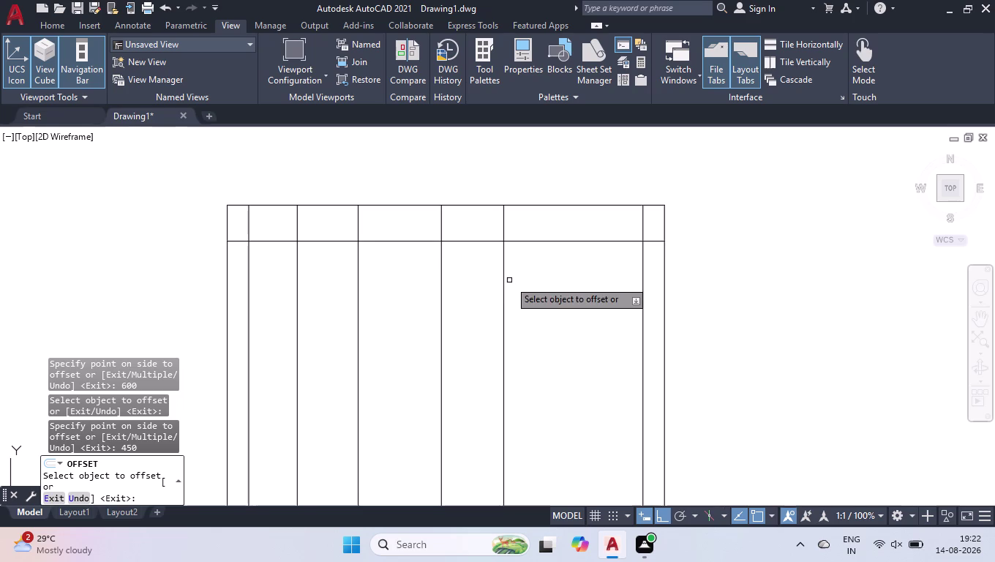
click(501, 285)
text(9)
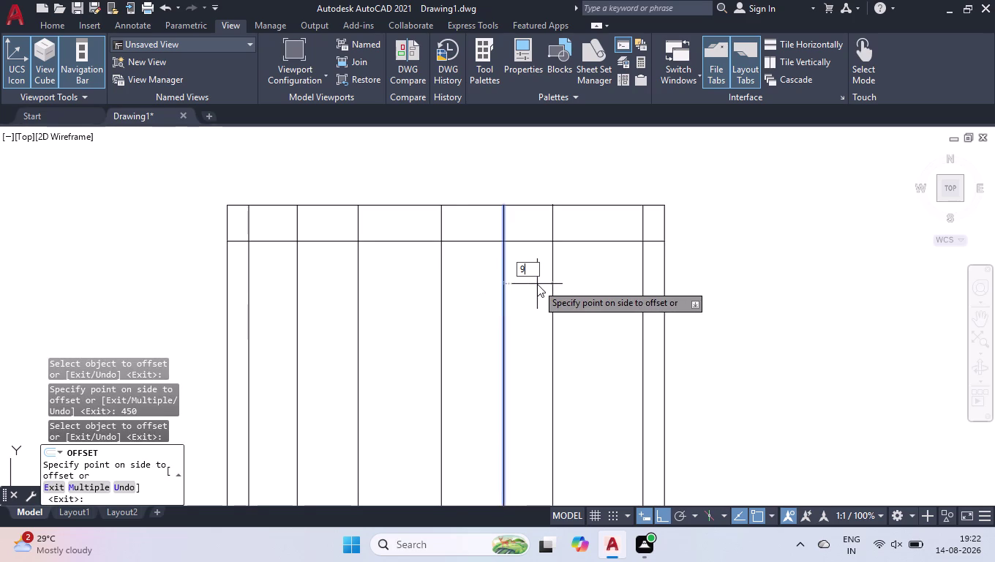
text(50)
key(Return)
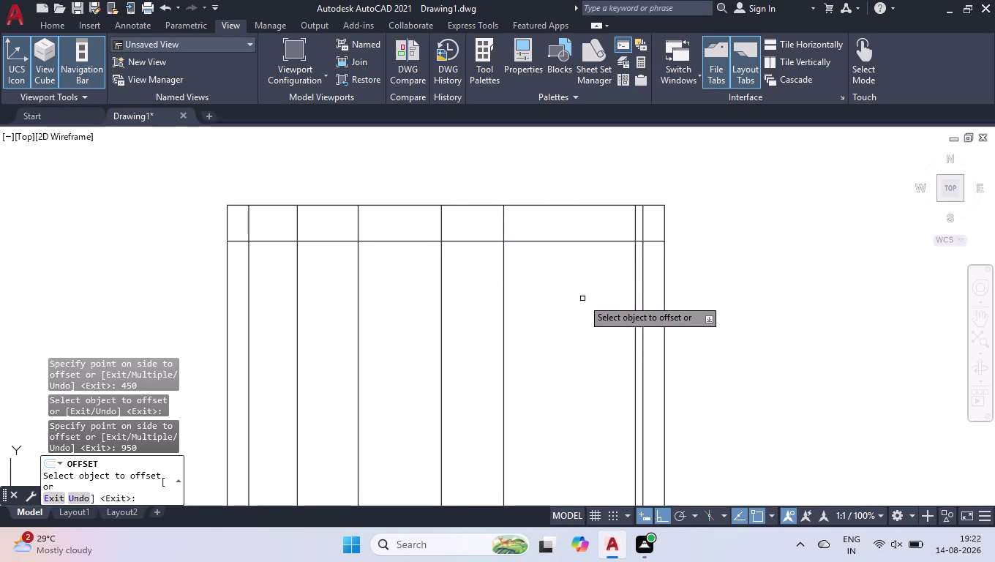
key(space)
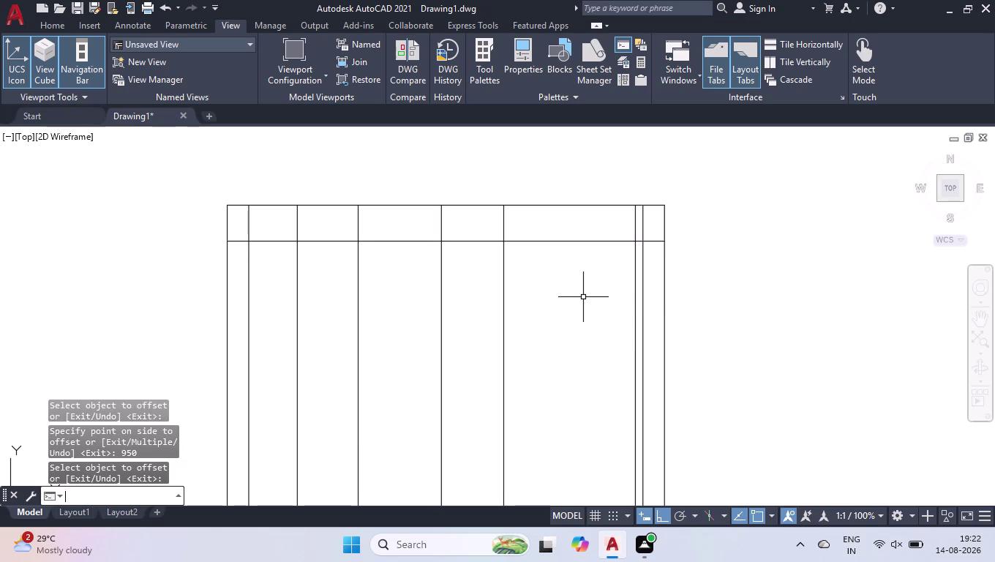
scroll(up, 3)
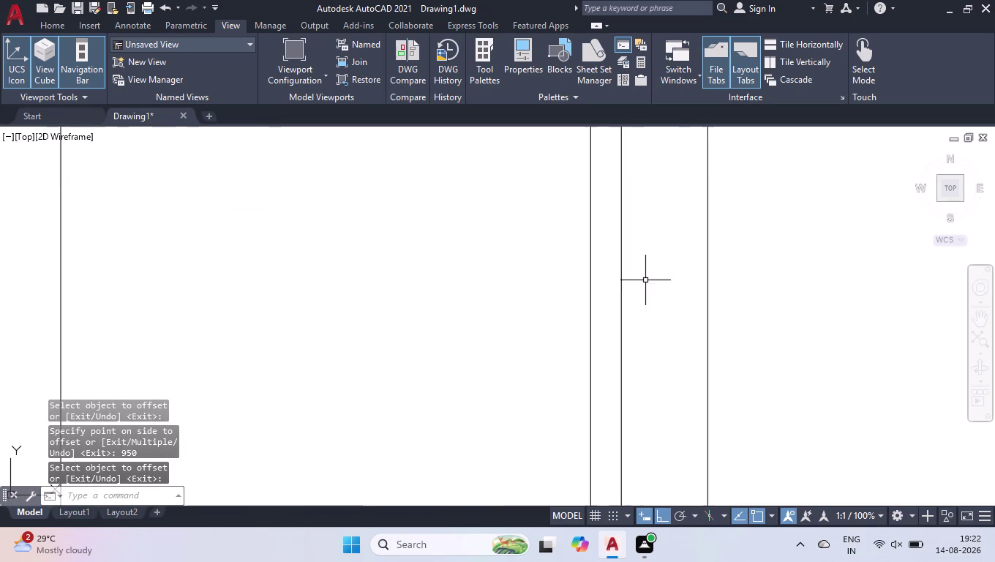
scroll(down, 3)
scroll(up, 3)
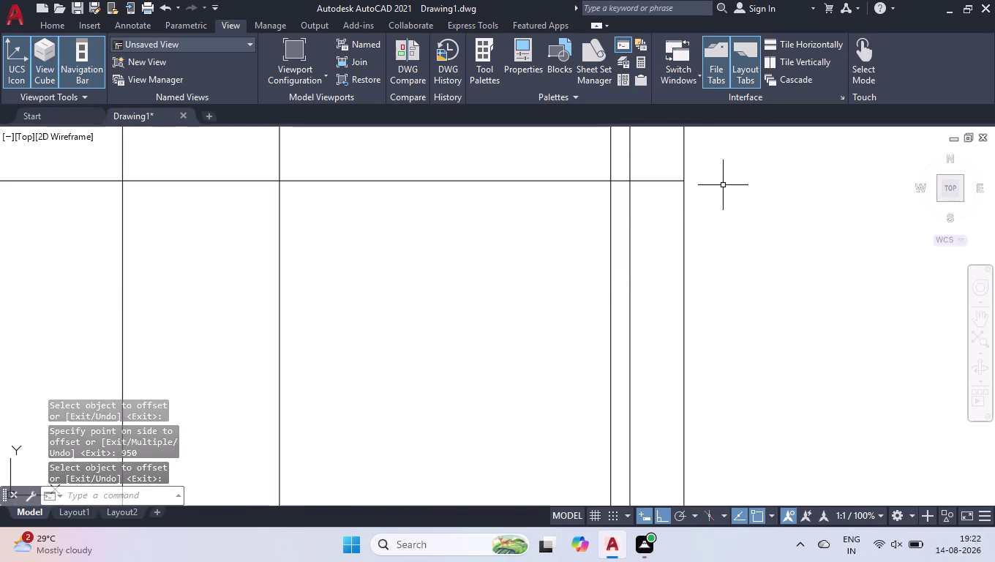
scroll(up, 3)
key(d)
text(l)
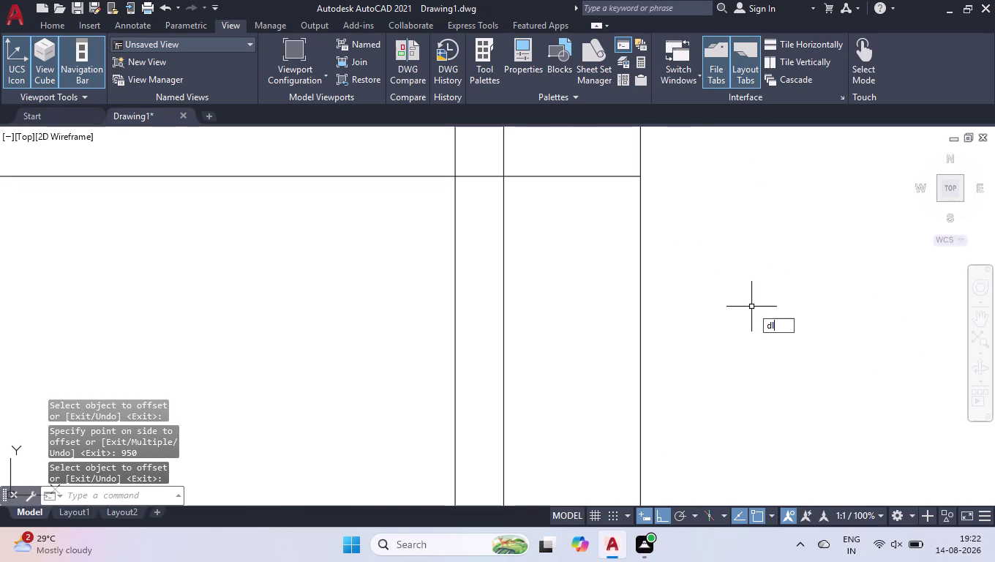
text(i)
key(Return)
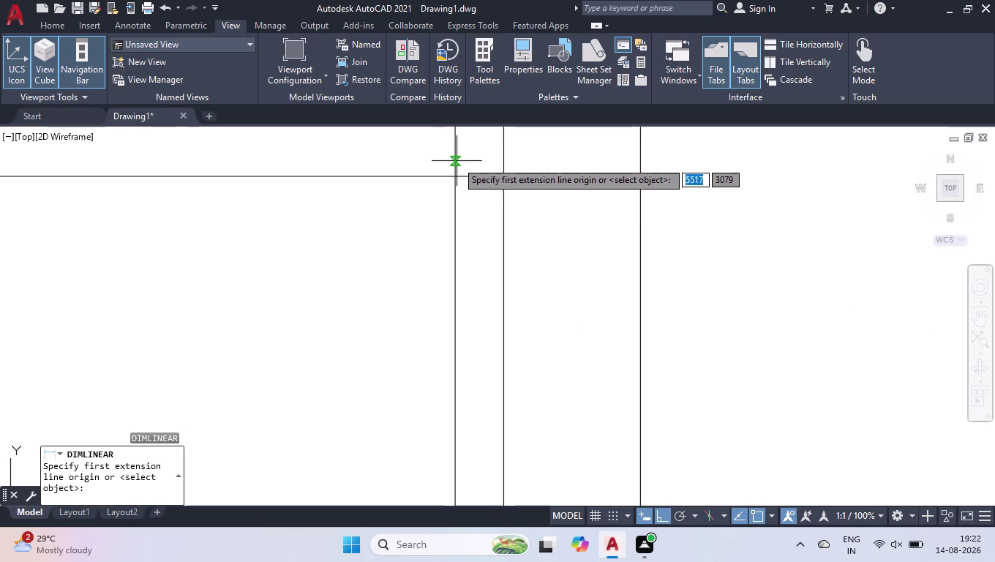
click(455, 176)
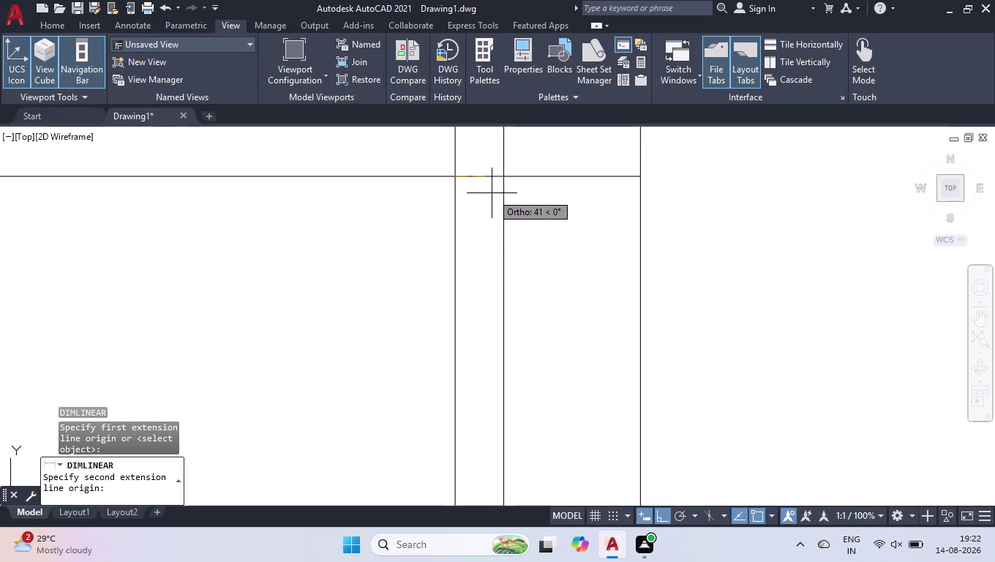
click(501, 176)
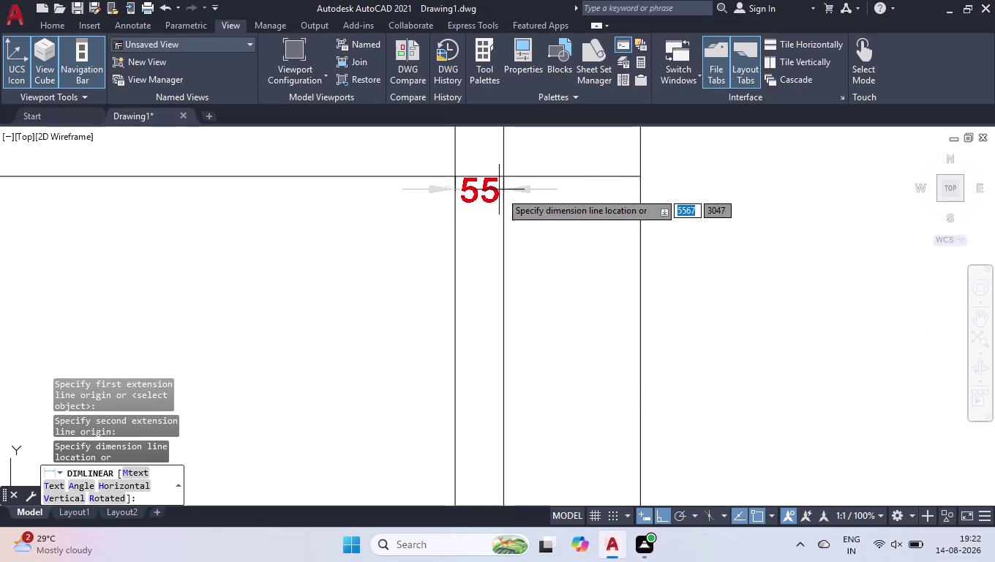
key(space)
scroll(down, 3)
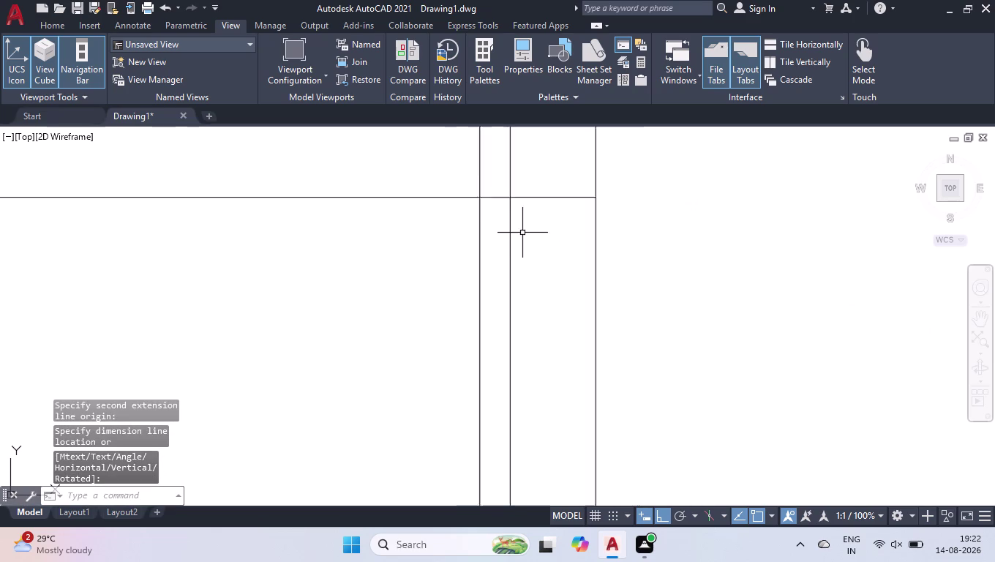
scroll(down, 3)
scroll(down, 3)
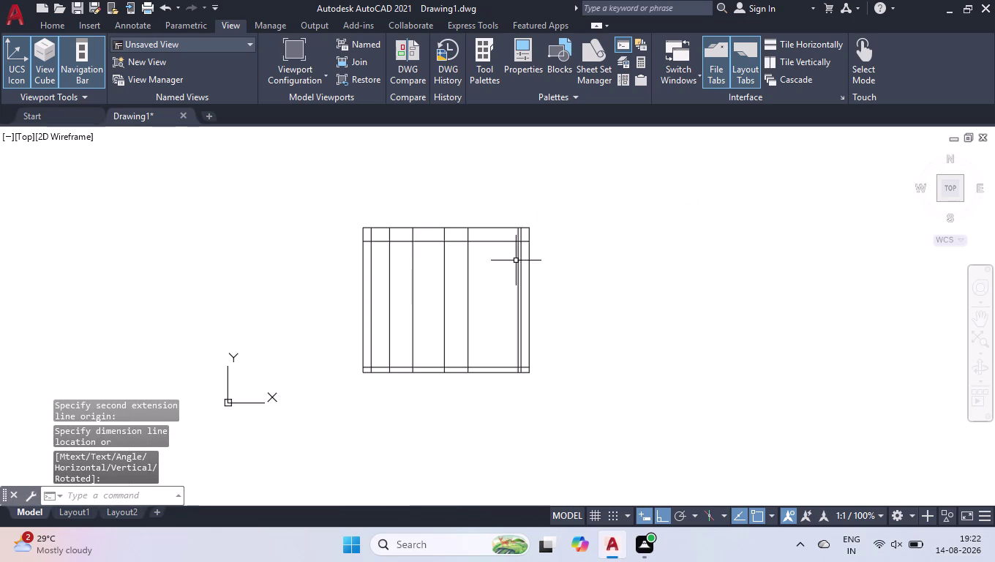
scroll(up, 3)
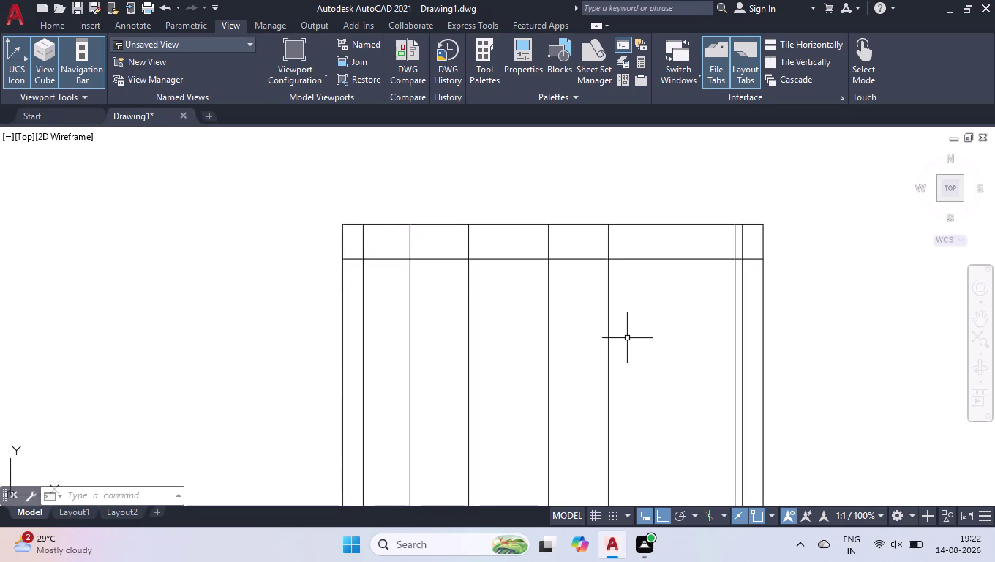
Offset the inner top wall line 1030 downward.
text(o)
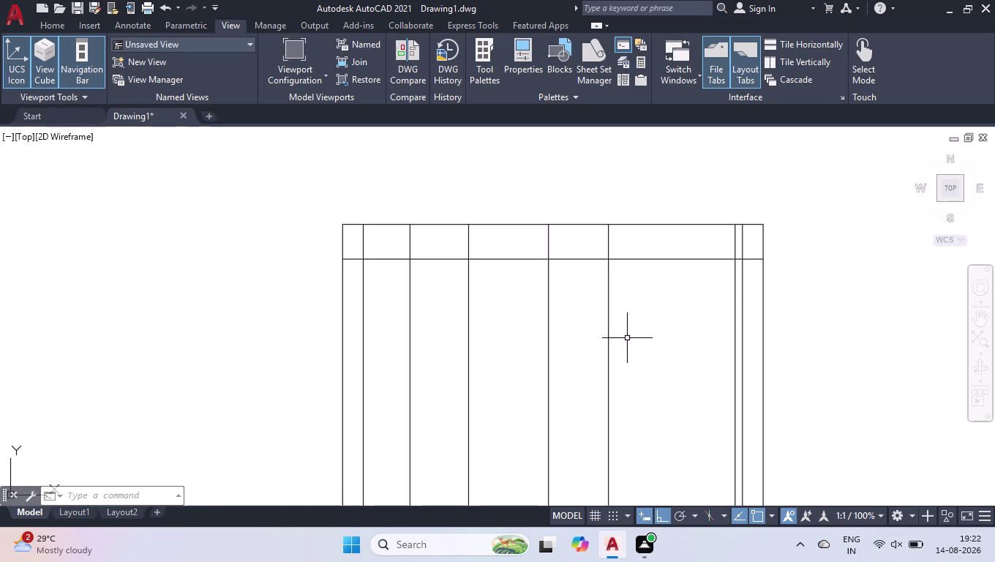
text(ff)
key(Return)
text(1)
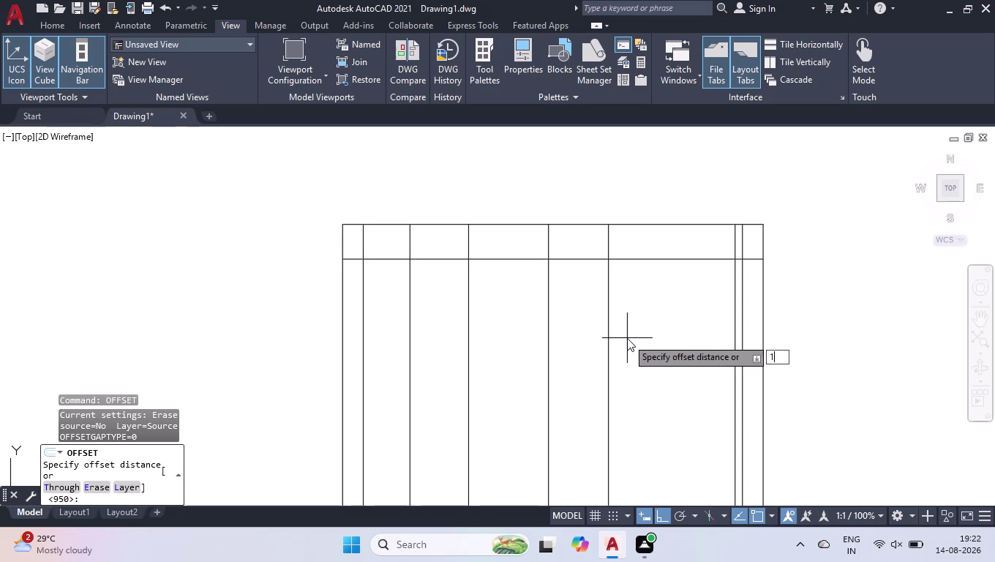
text(-00)
key(BackSpace)
key(BackSpace)
key(BackSpace)
text(0)
text(30)
key(Return)
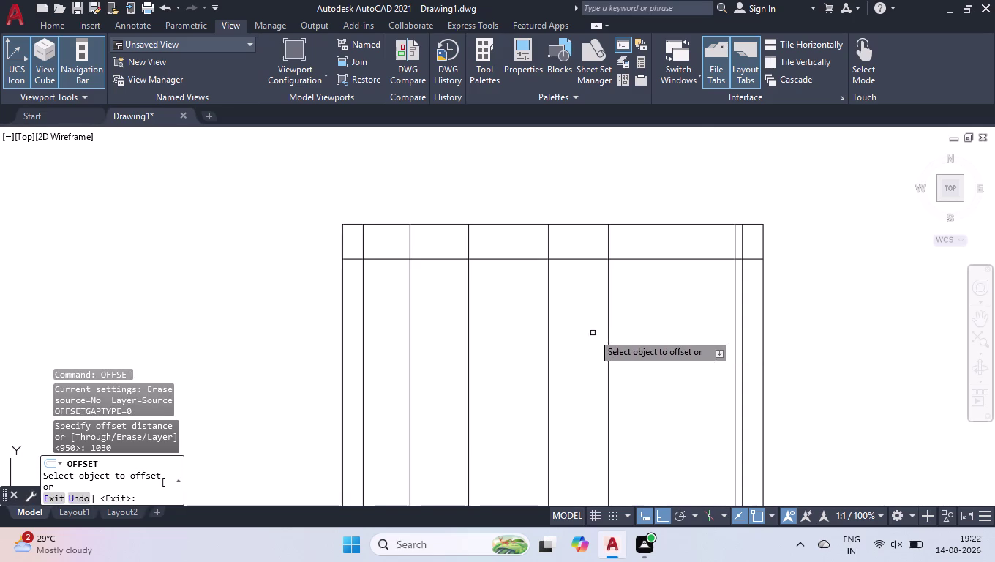
click(381, 258)
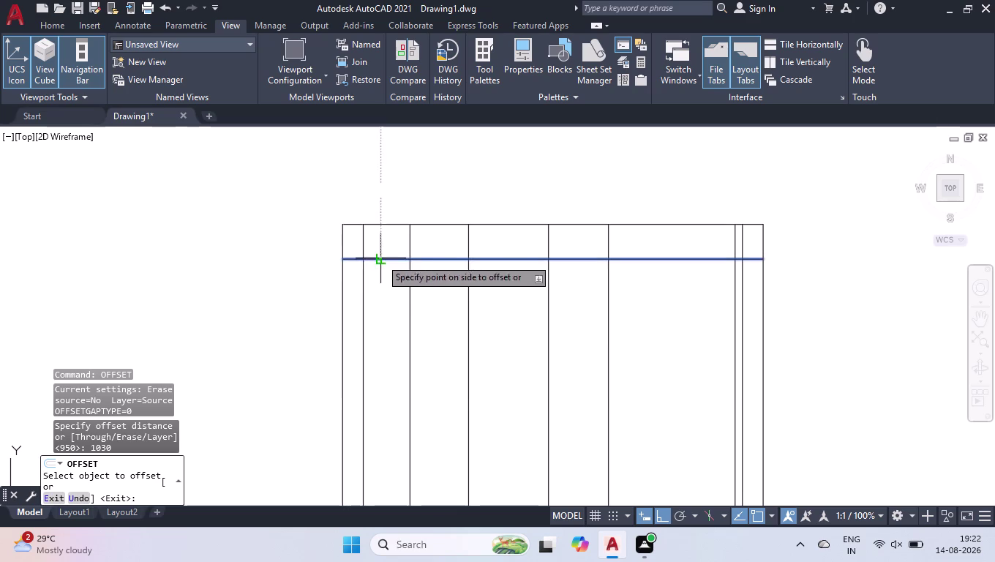
click(392, 338)
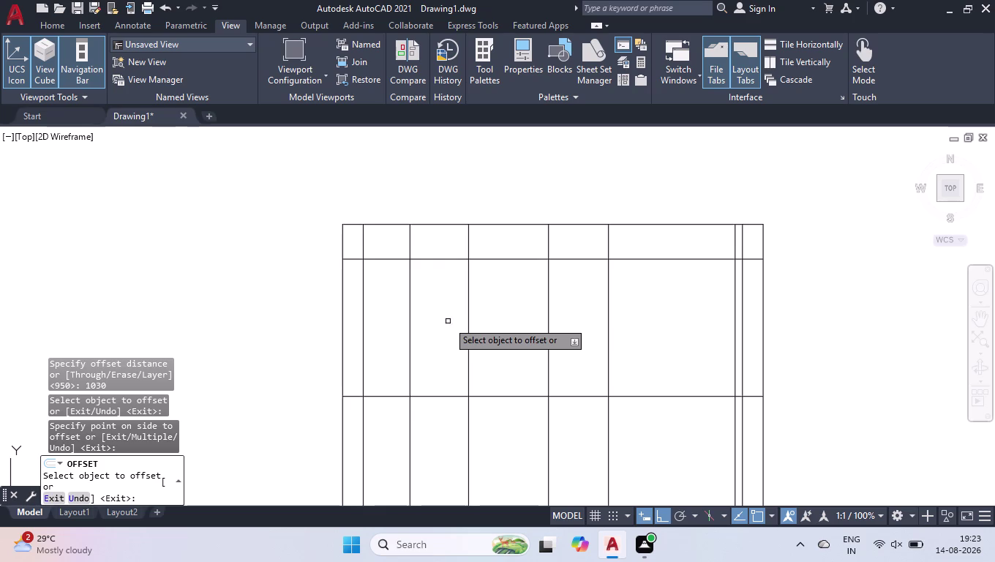
Offset the new horizontal line a further 600 downward.
click(480, 395)
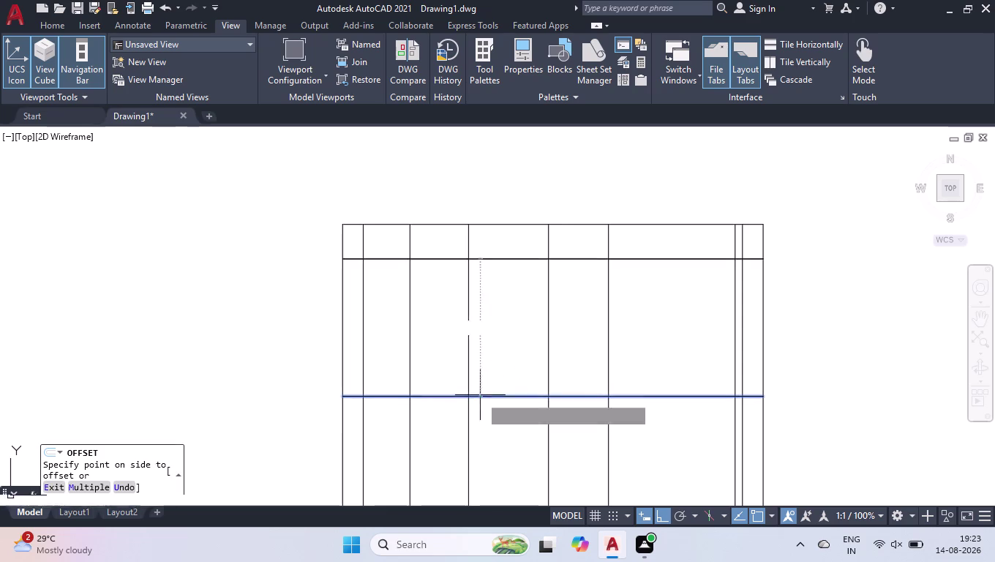
key(6)
text(00)
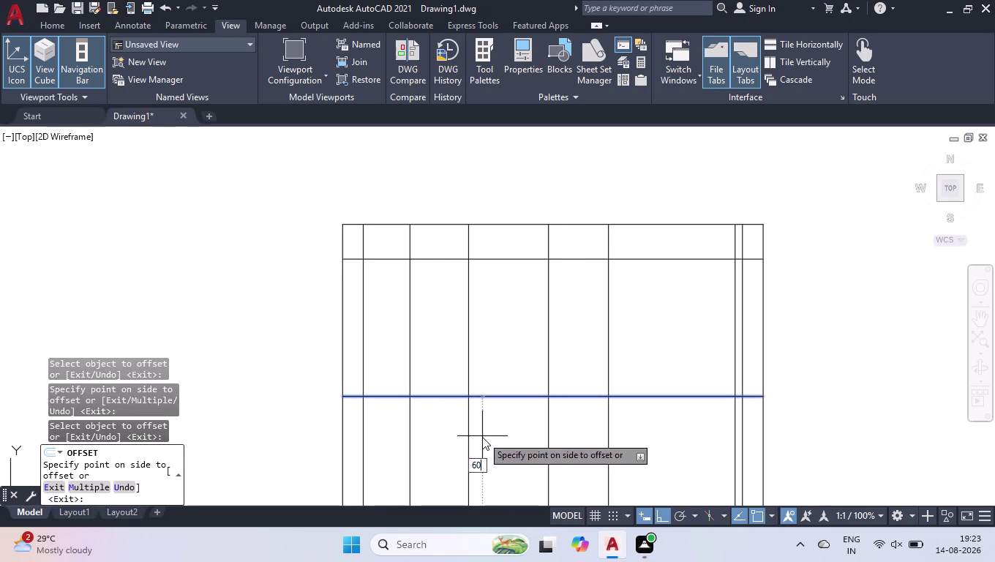
key(Return)
key(Return)
Start the TRIM command with the TR alias.
text(t)
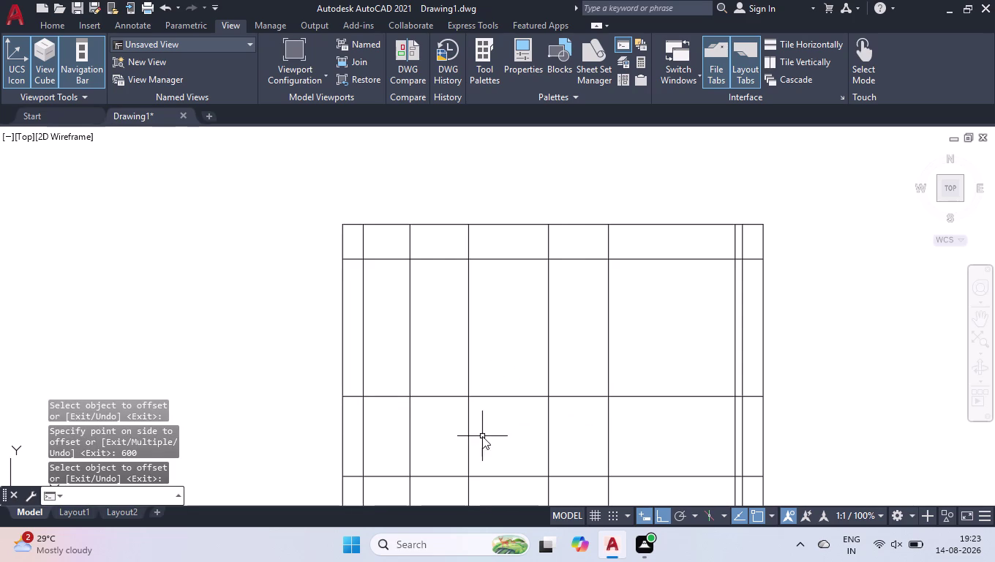
text(r)
key(Return)
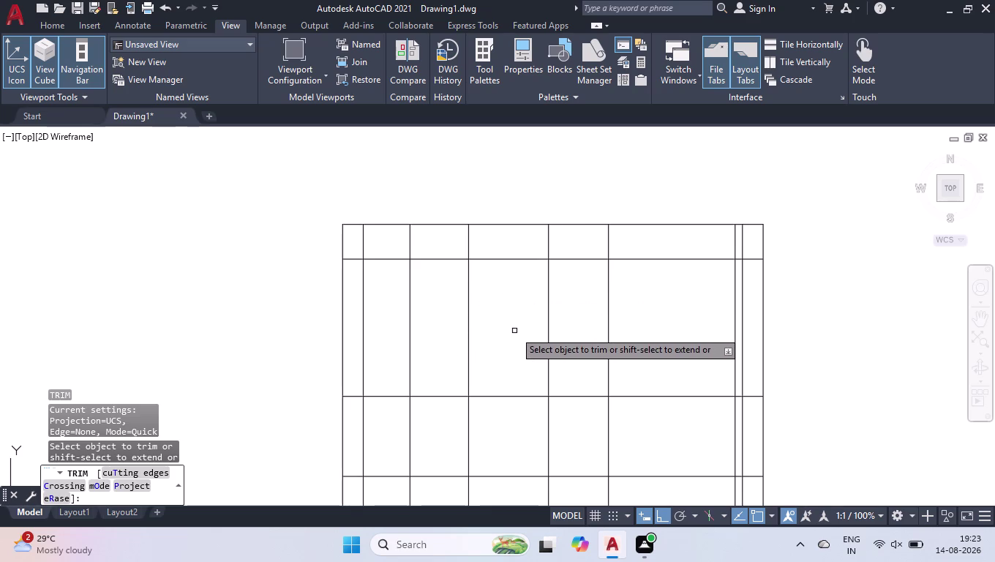
Fence-trim the crossing partition segments to separate the rooms.
click(393, 433)
click(429, 432)
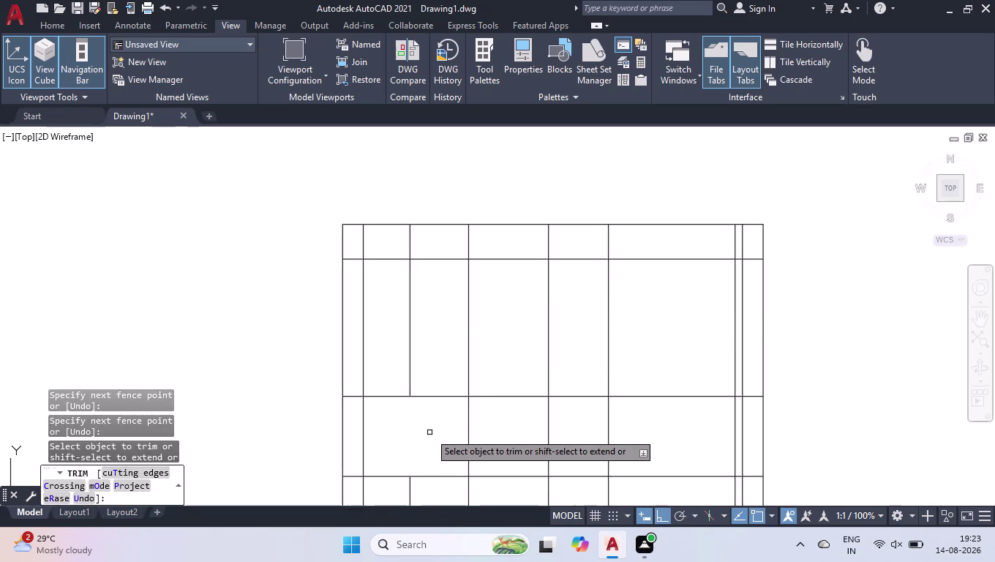
click(509, 354)
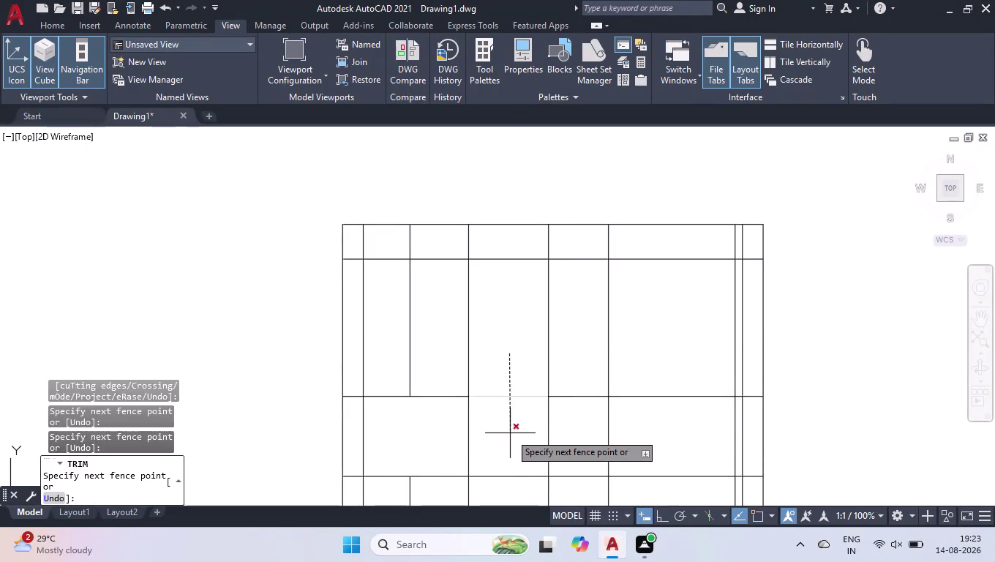
click(510, 433)
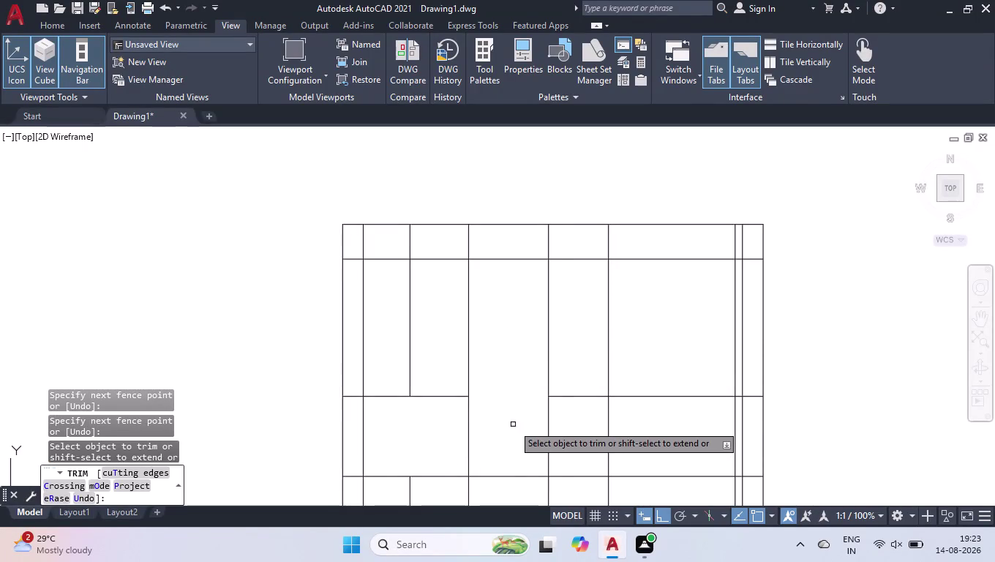
click(573, 367)
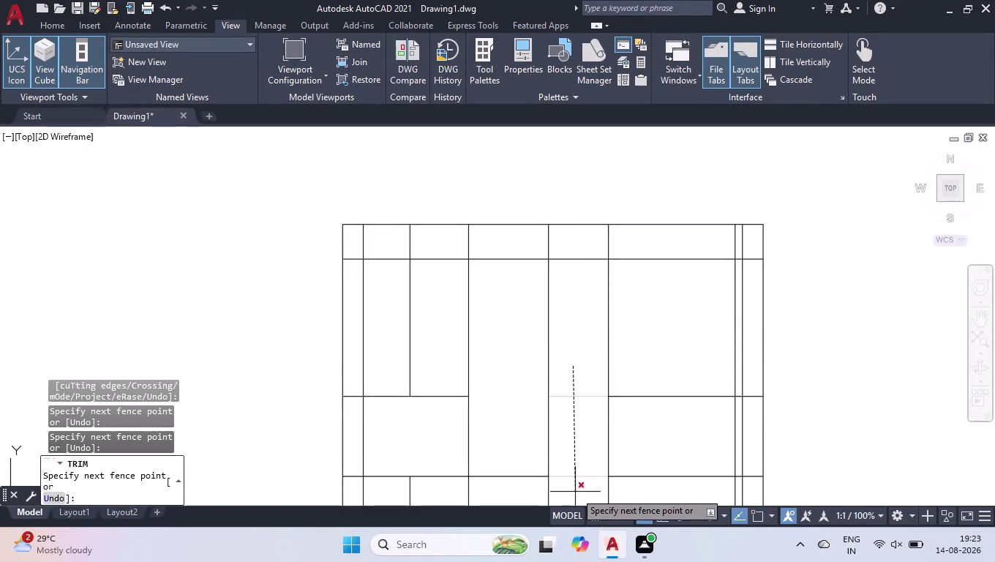
click(575, 497)
click(698, 359)
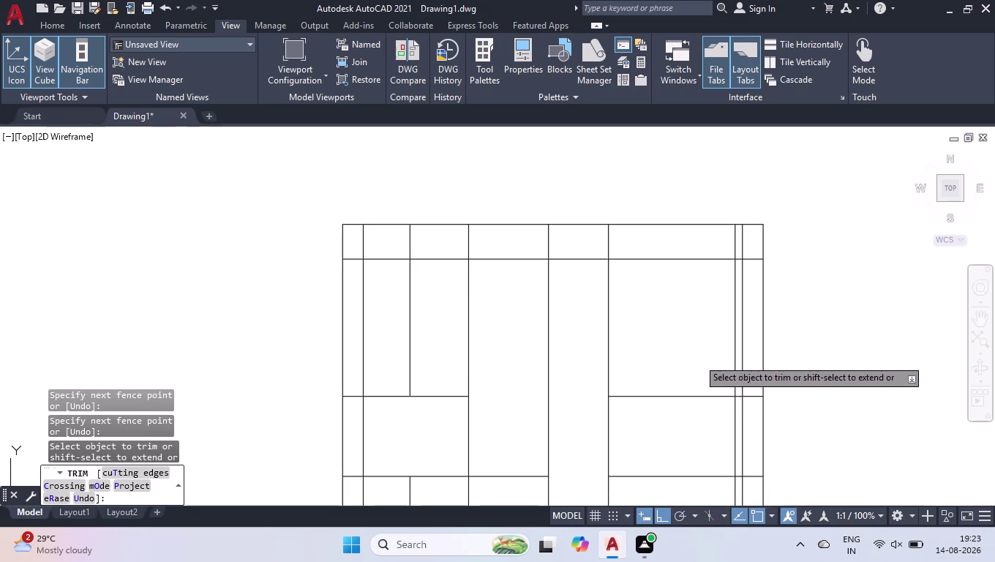
click(630, 484)
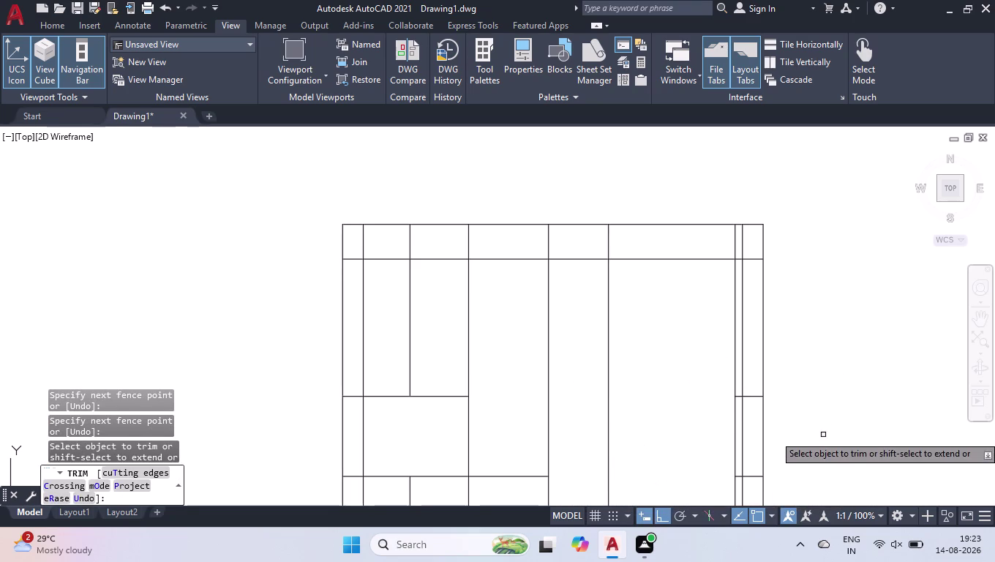
key(Return)
Delete the leftover short wall pieces near the right wall and below.
click(756, 396)
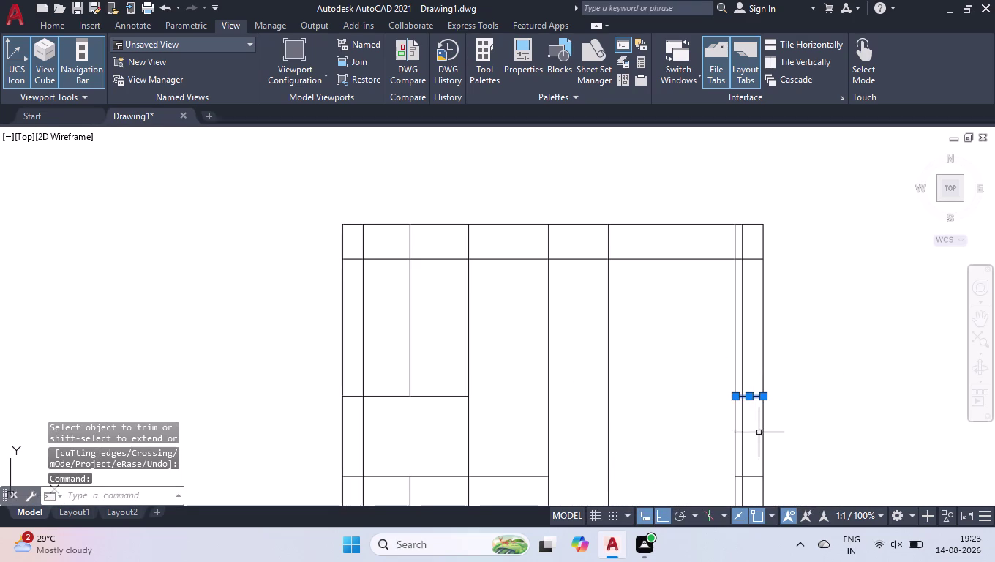
click(752, 476)
key(Delete)
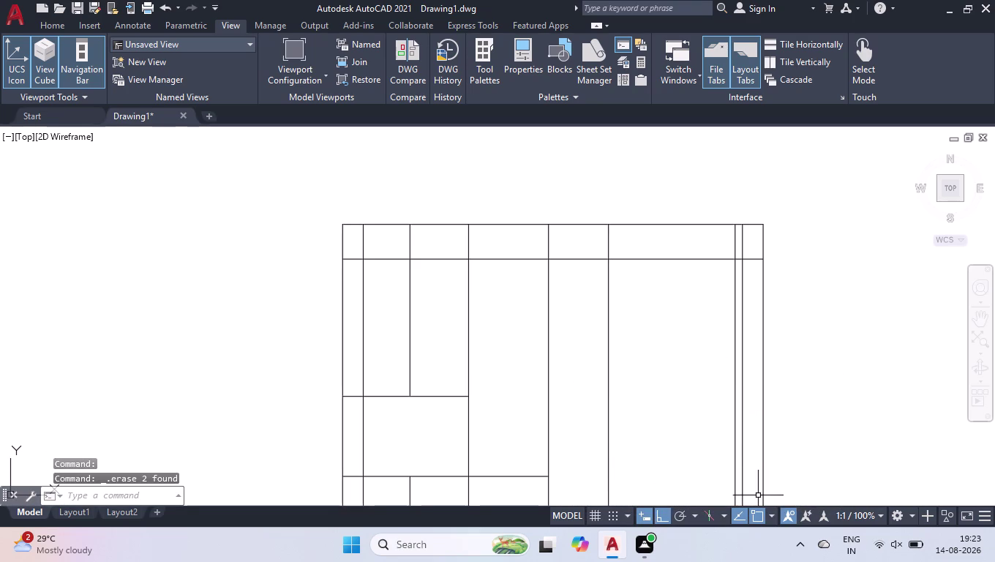
scroll(down, 3)
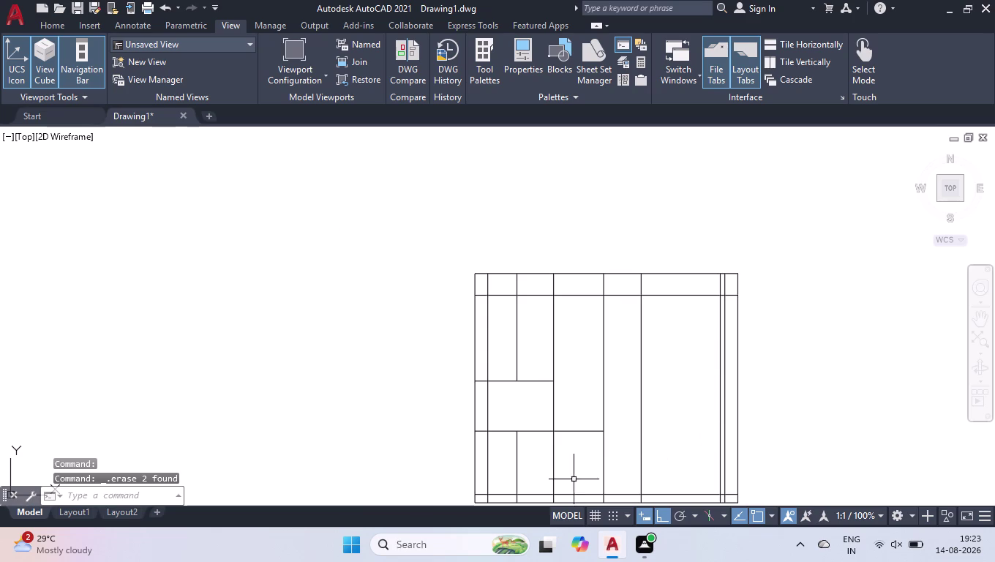
click(516, 472)
key(Delete)
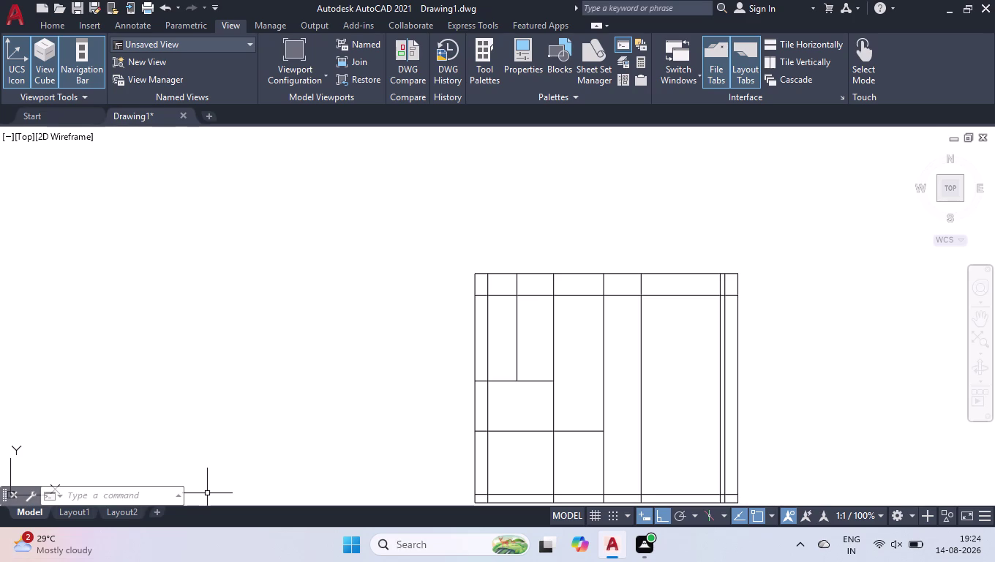
key(l)
key(Return)
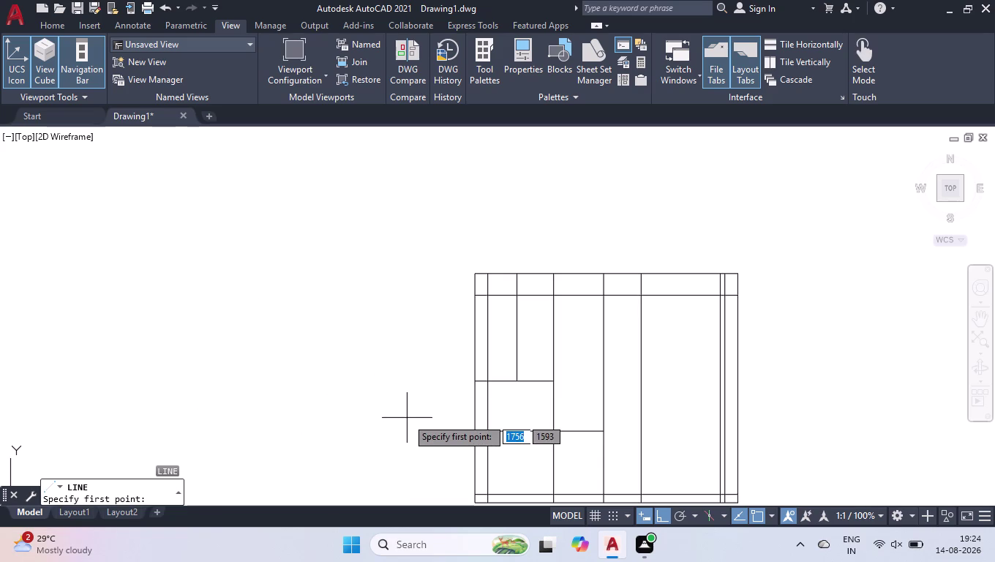
Cancel the line drawing and offset a partition line by 10 to one side.
key(space)
key(space)
text(o)
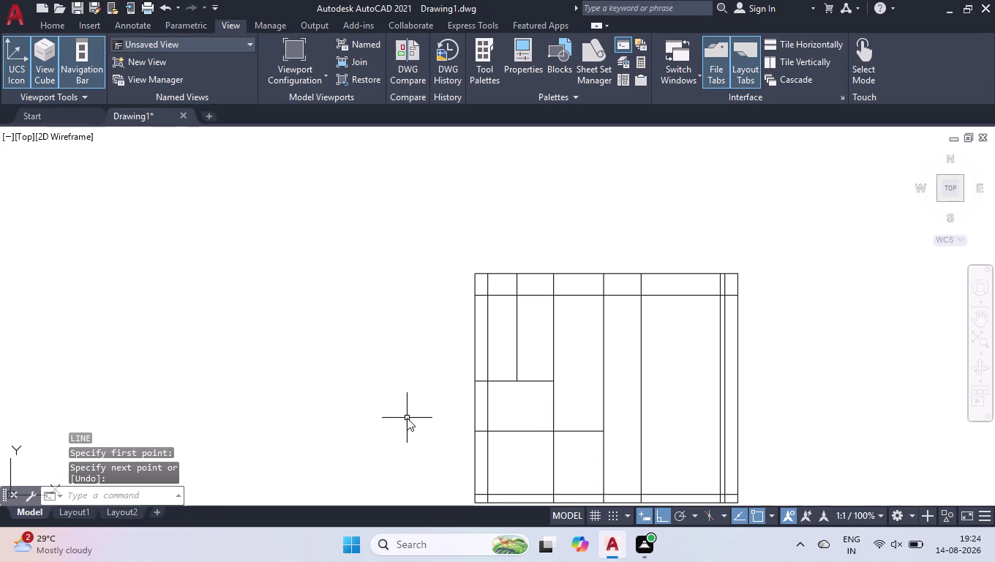
text(ff)
key(Return)
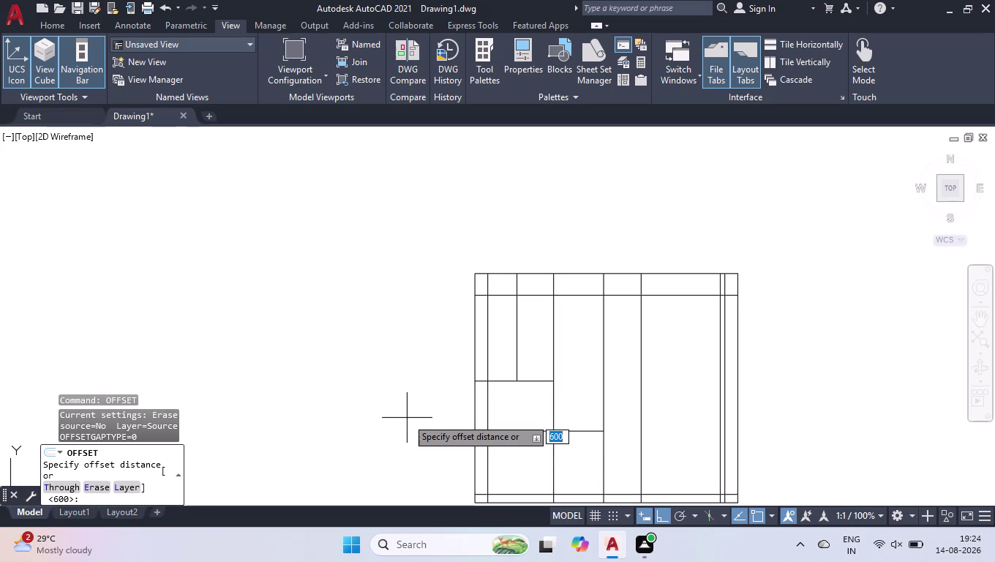
text(10)
key(Return)
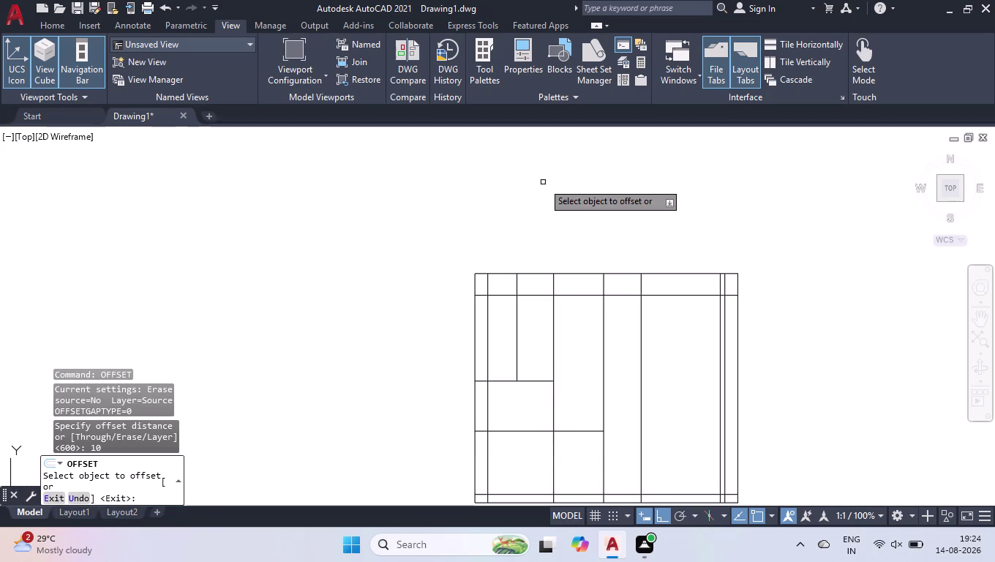
click(516, 322)
click(502, 325)
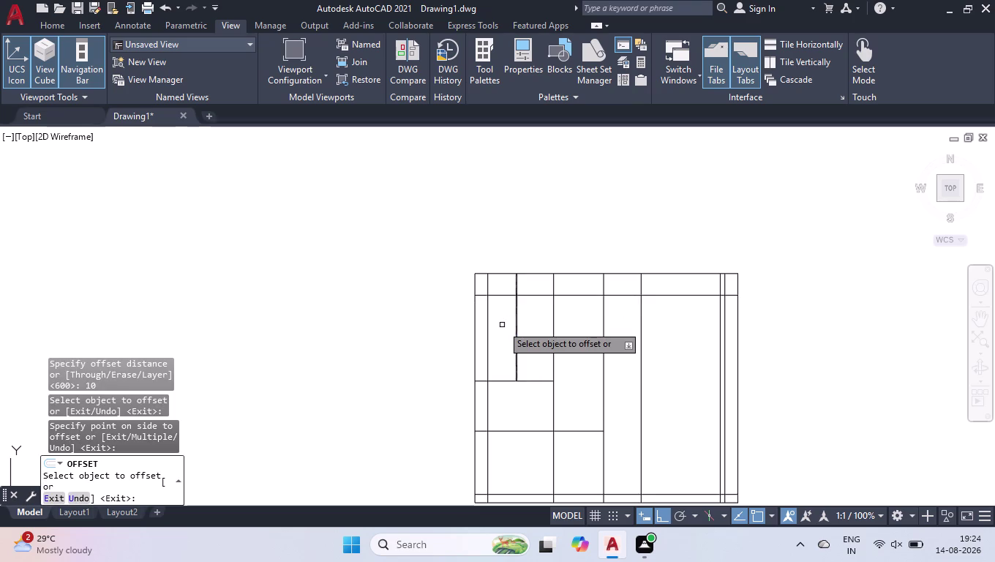
Offset the top-left vertical partition by 20 to make it a double-line wall.
scroll(up, 3)
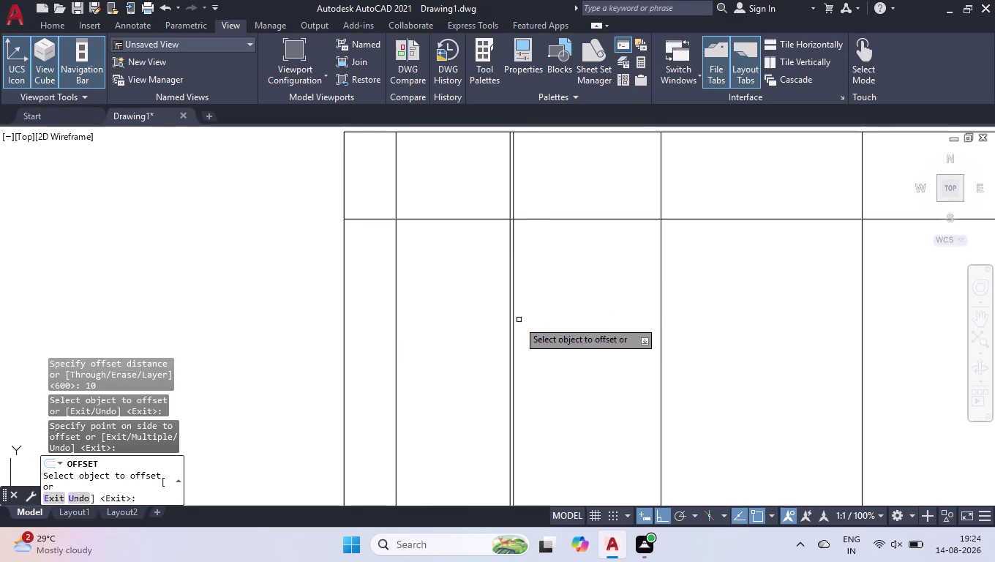
click(513, 326)
text(20)
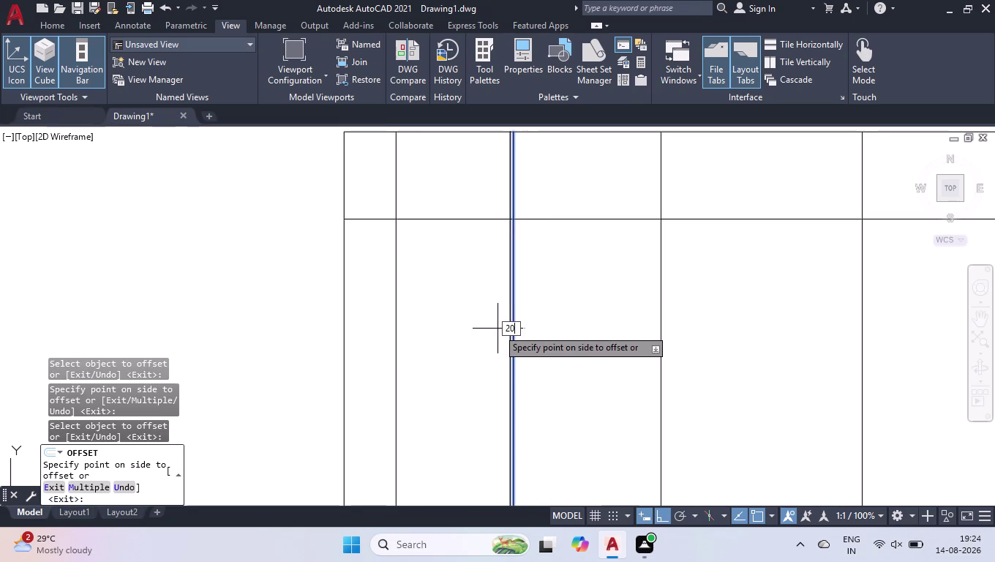
key(Return)
key(space)
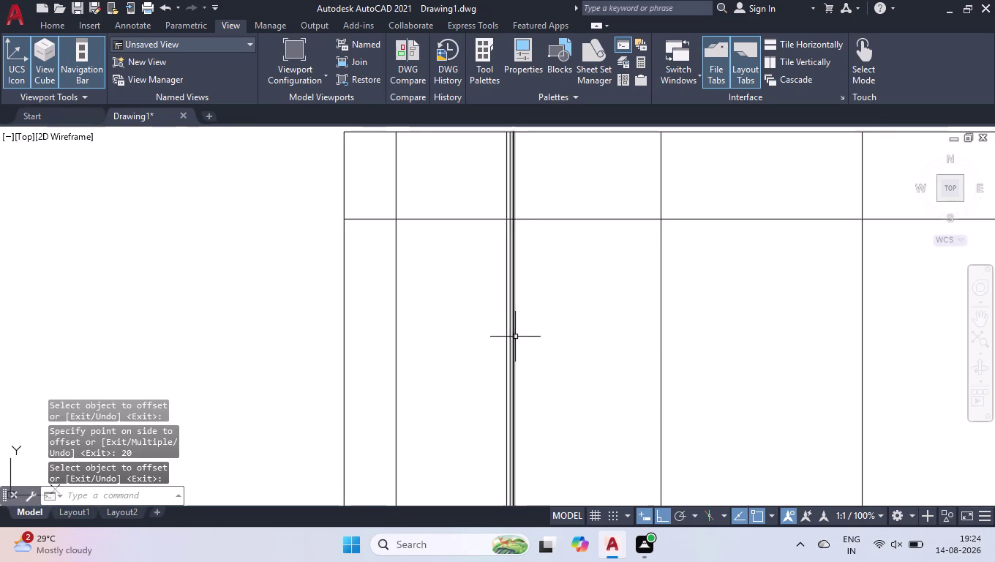
Delete the stray offset line.
scroll(up, 3)
click(516, 335)
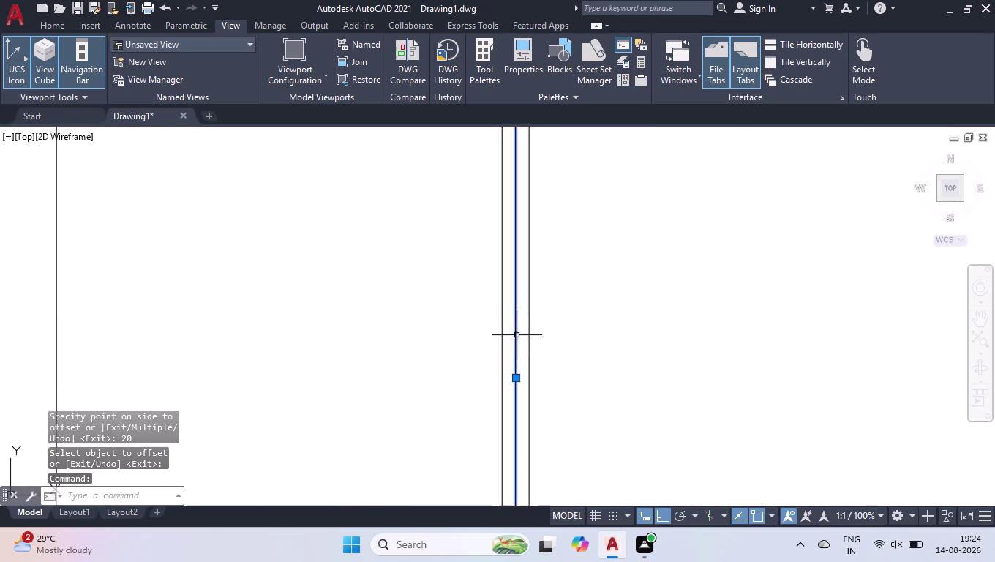
key(Delete)
scroll(down, 3)
scroll(down, 3)
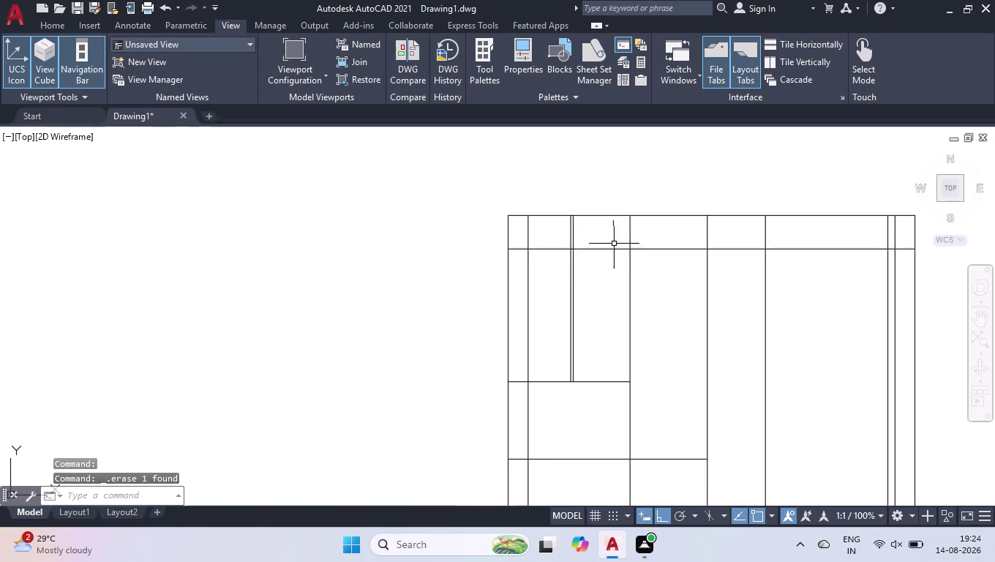
scroll(up, 3)
Fence-trim the partition lines crossing the top wall band to leave a clean strip.
key(t)
key(r)
key(Return)
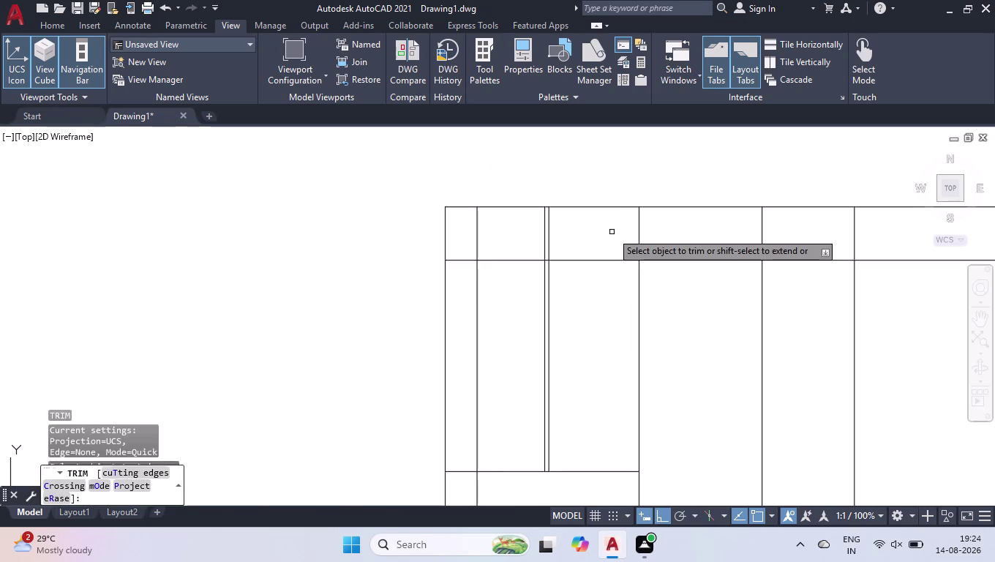
click(461, 240)
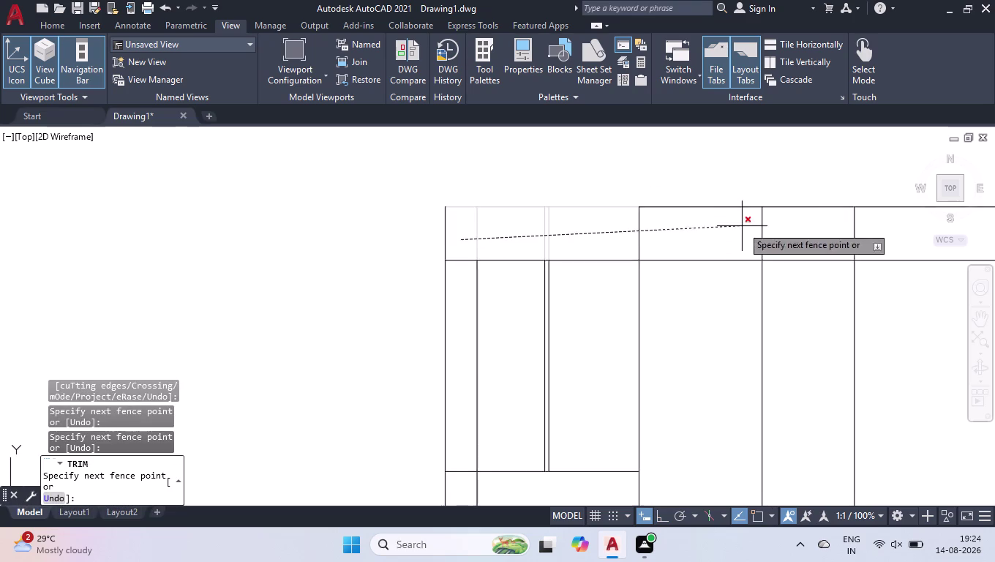
scroll(down, 3)
scroll(up, 3)
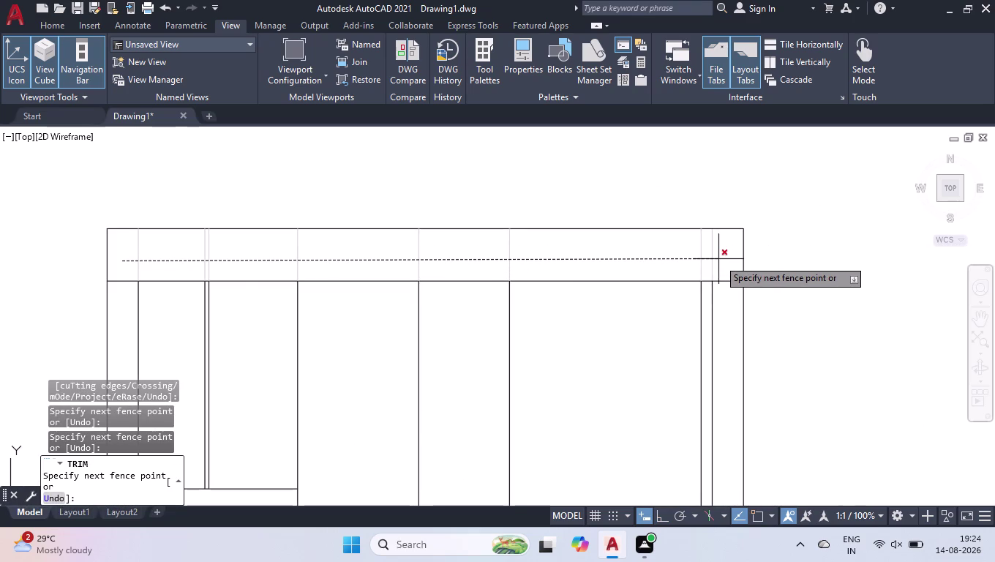
click(719, 259)
scroll(down, 3)
scroll(down, 3)
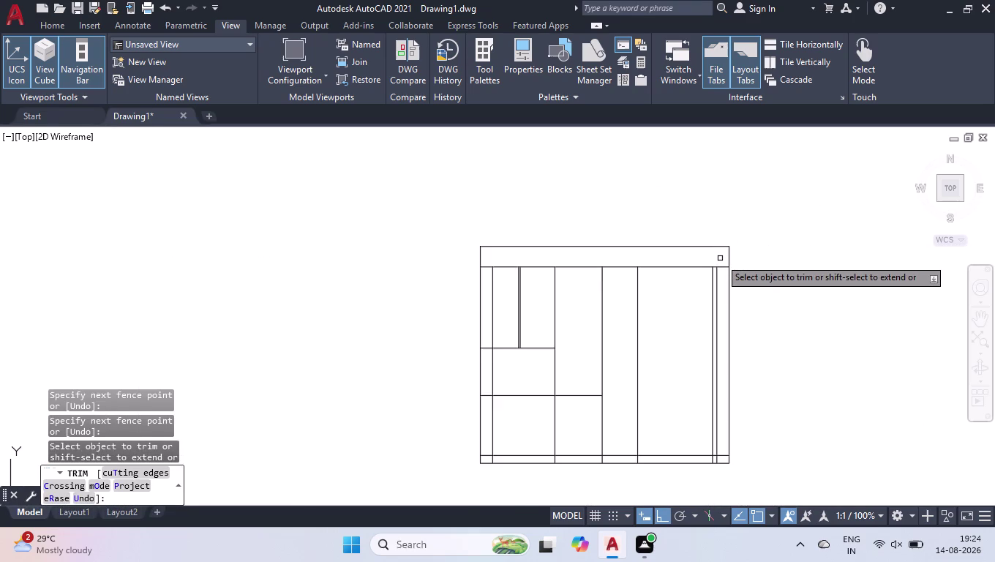
key(space)
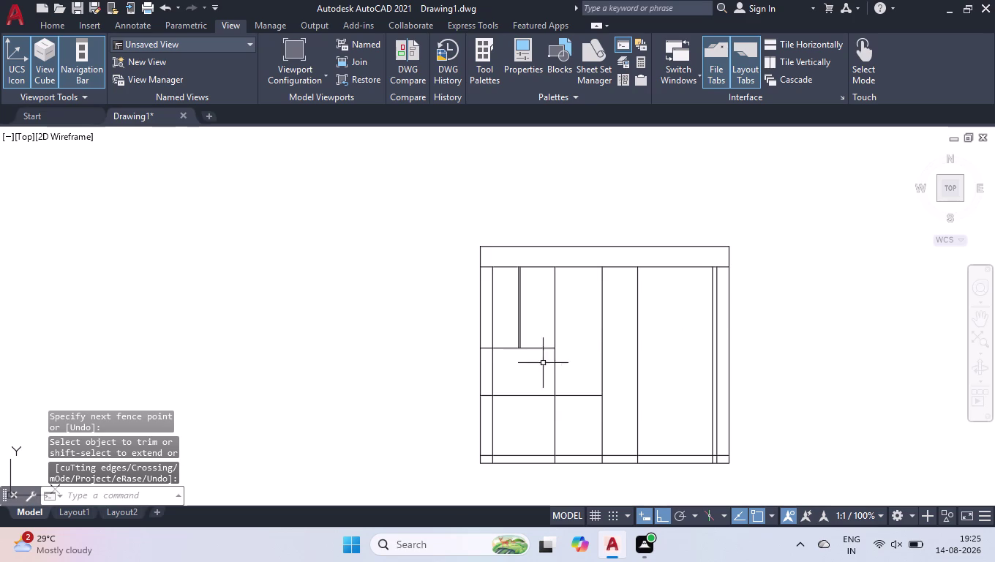
scroll(up, 3)
key(l)
key(Return)
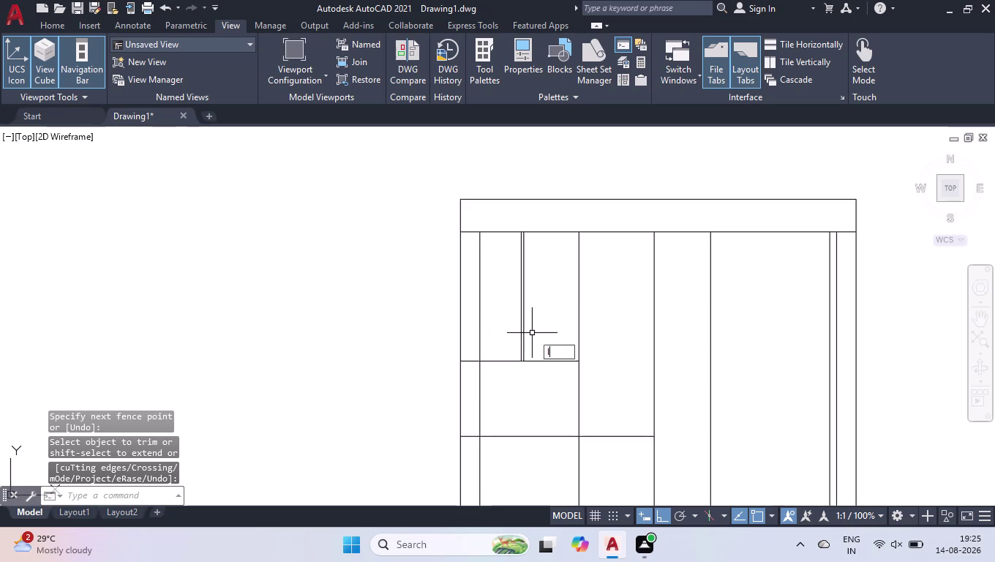
scroll(up, 3)
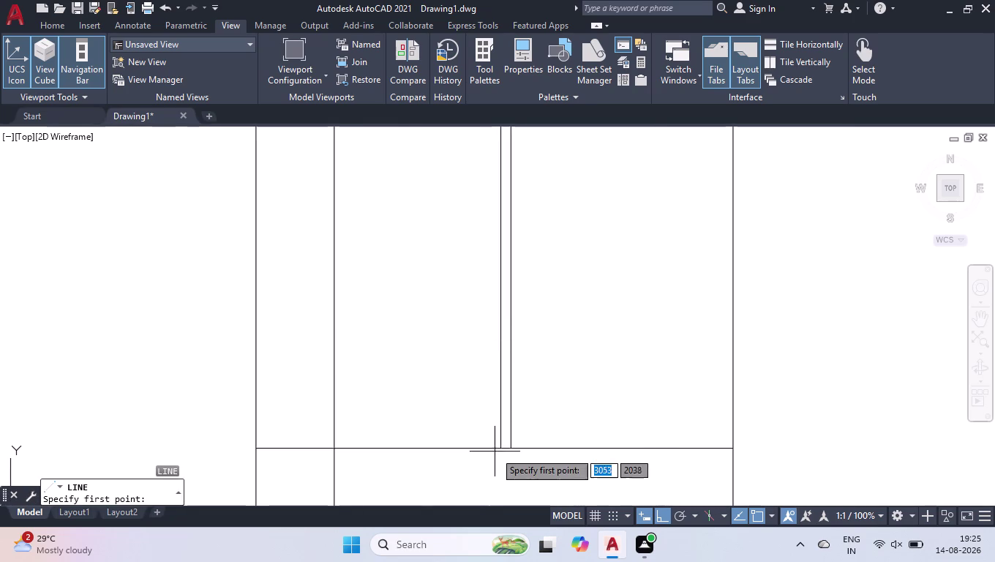
Draw a diagonal from the narrow room's bottom-right corner to its top-left corner.
click(501, 444)
scroll(down, 3)
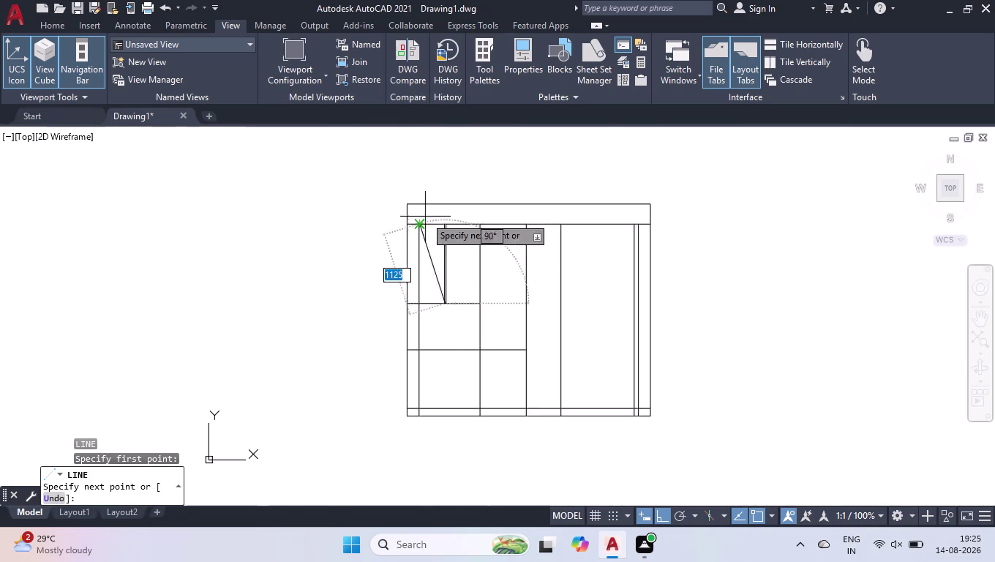
scroll(up, 3)
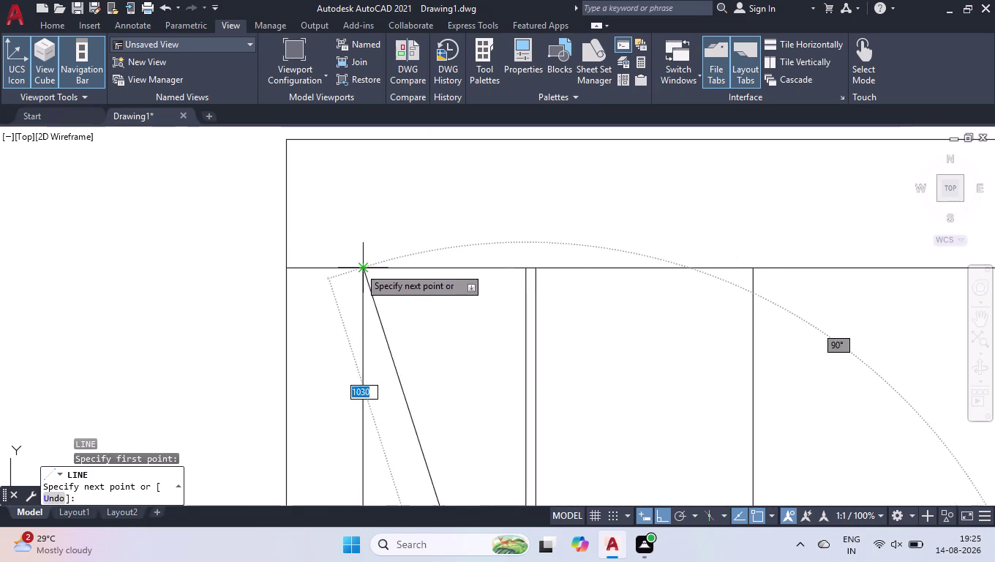
click(360, 267)
key(space)
key(space)
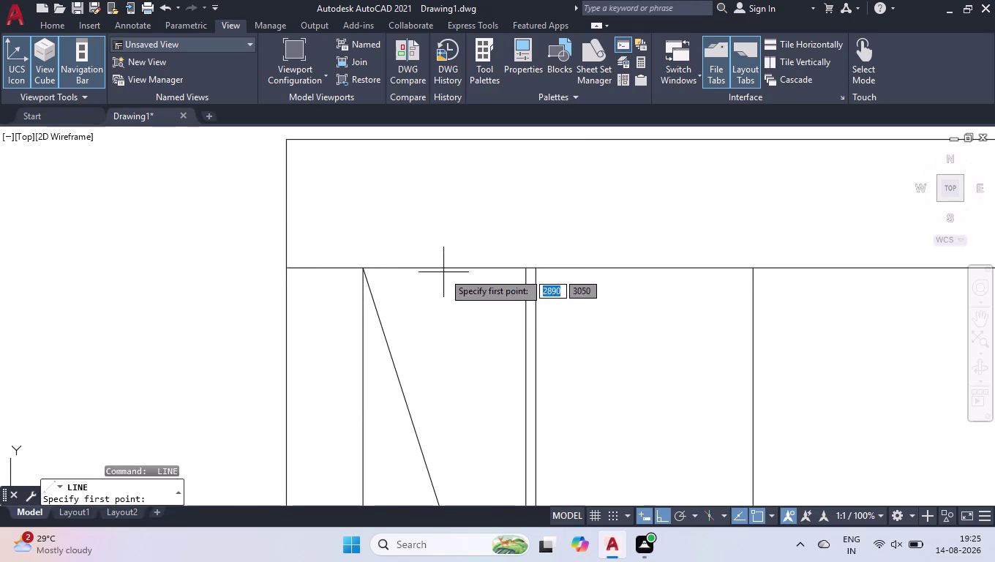
Draw the second diagonal from the top-right to the bottom-left corner, completing the X.
click(524, 270)
scroll(down, 3)
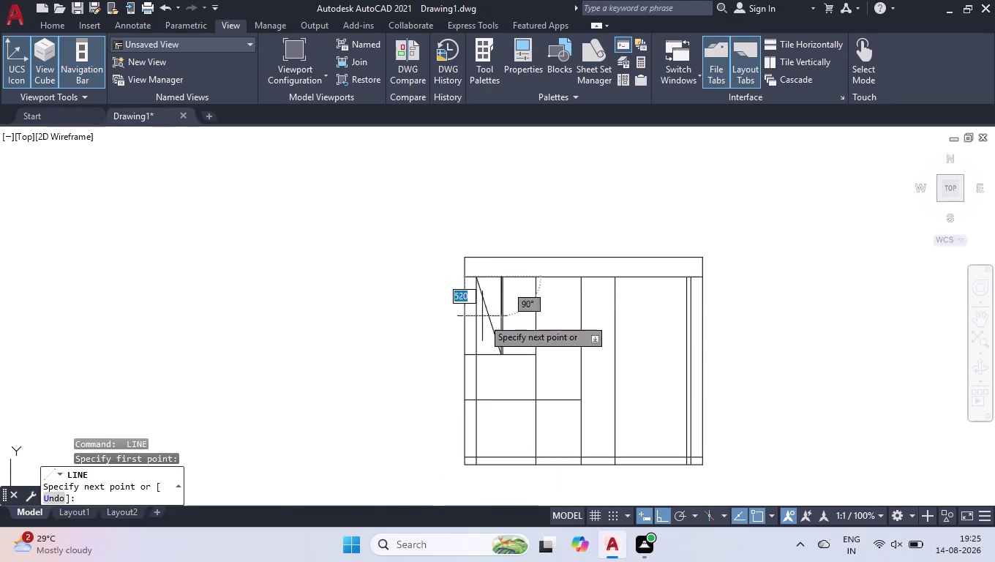
scroll(up, 3)
click(403, 422)
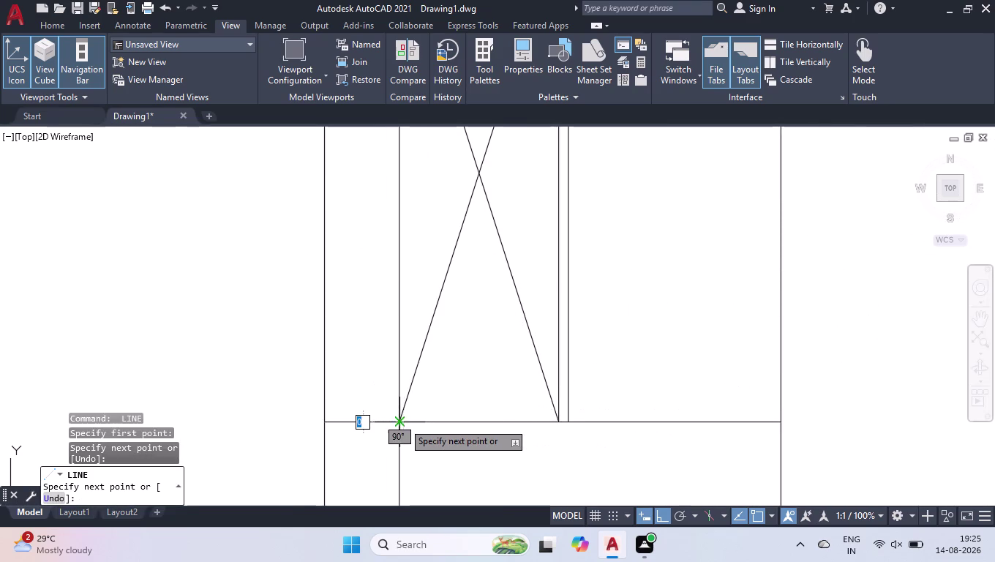
key(space)
scroll(down, 3)
scroll(down, 3)
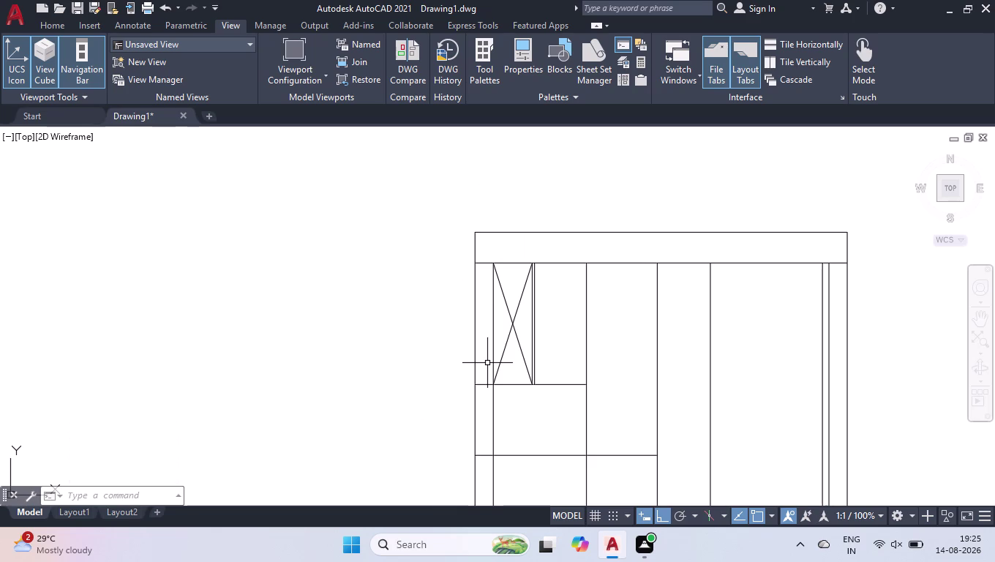
key(l)
key(Return)
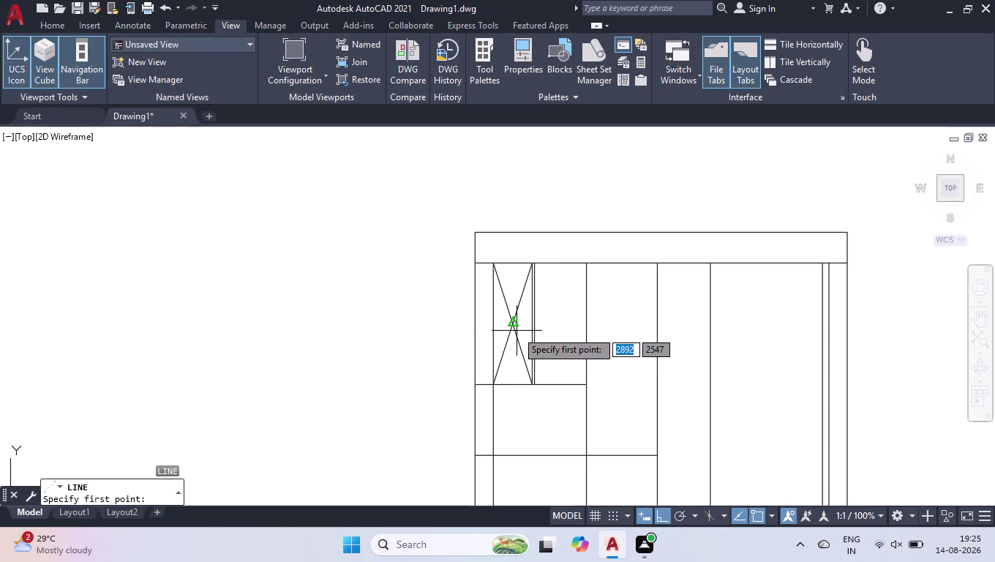
scroll(up, 3)
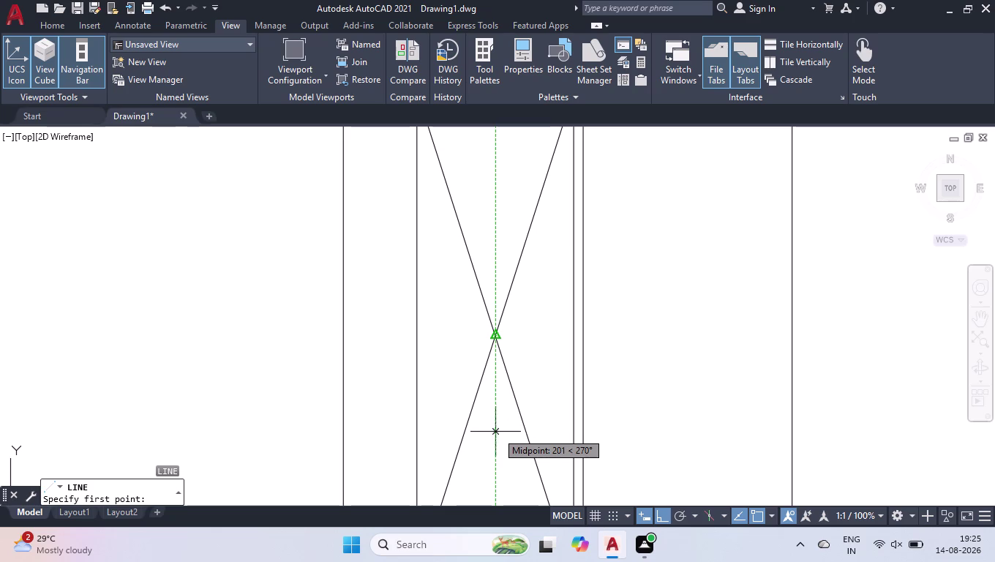
Draw a horizontal line from the room's left wall to the right wall.
click(416, 430)
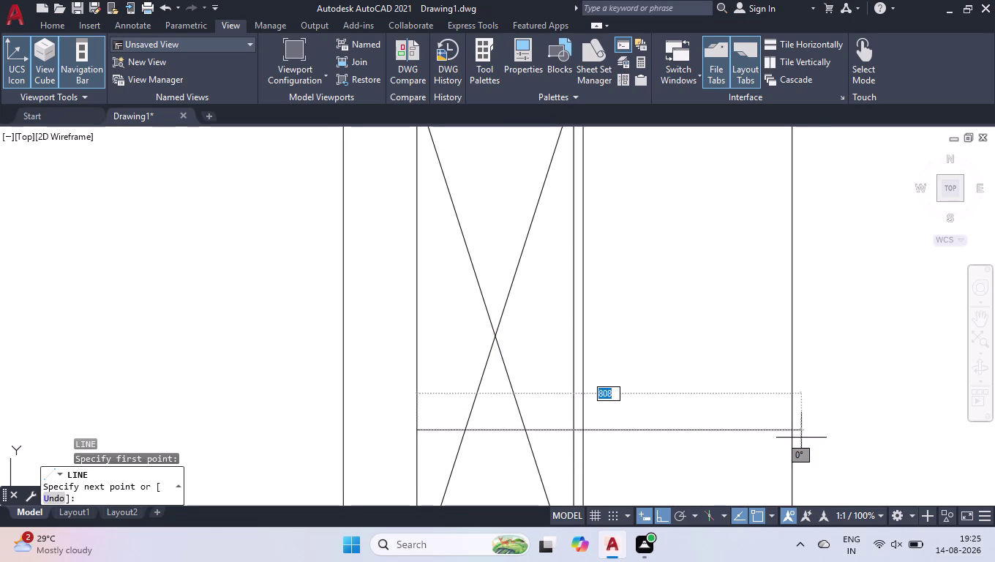
click(793, 429)
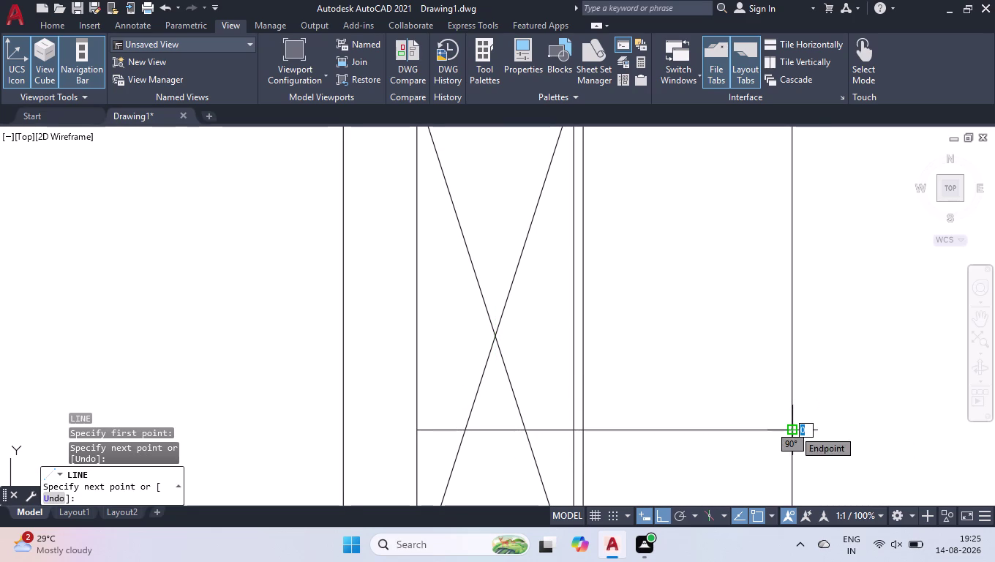
key(space)
click(773, 430)
Offset the new horizontal line 20 downward to form a double-line wall.
text(o)
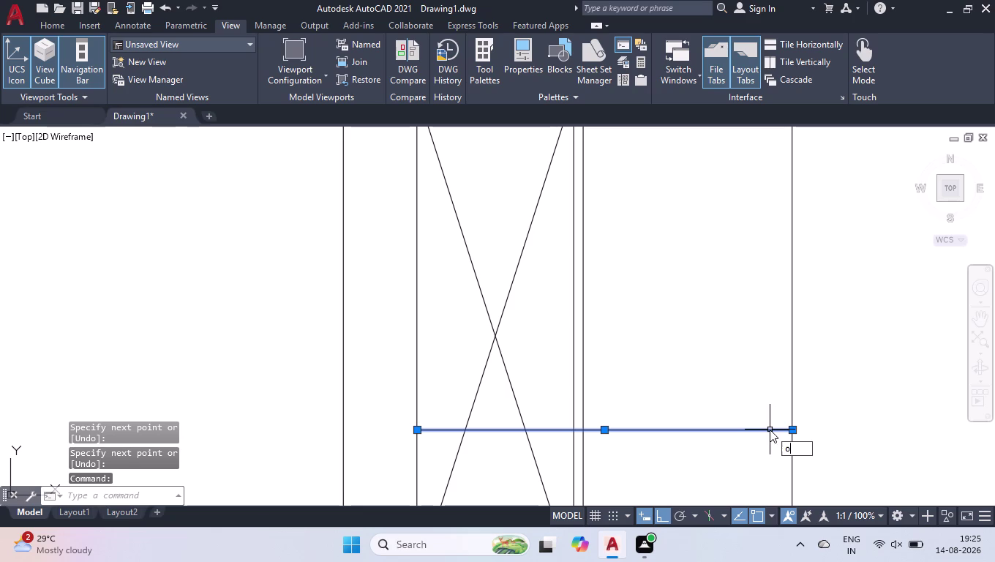
text(ff)
key(Return)
text(2)
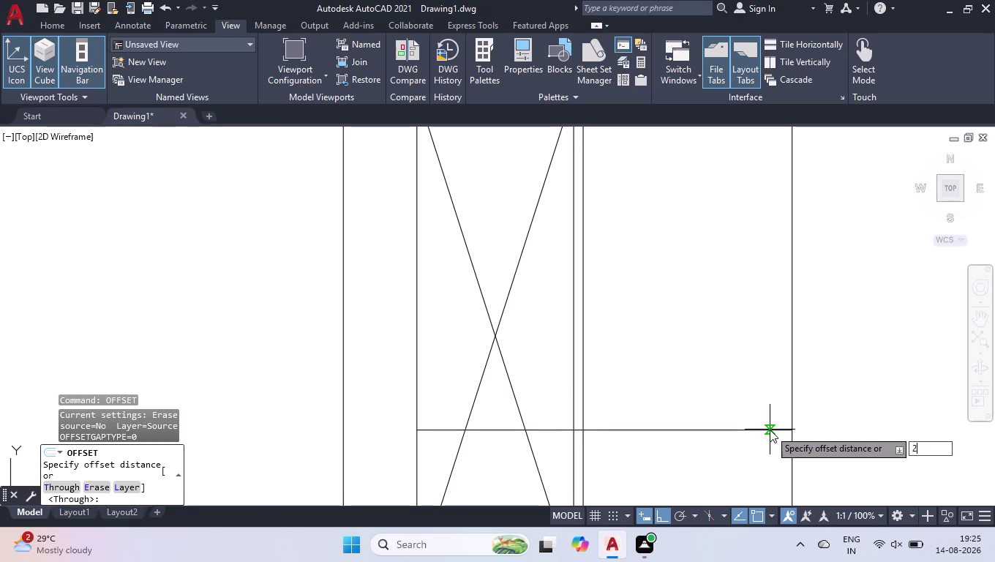
text(0)
key(Return)
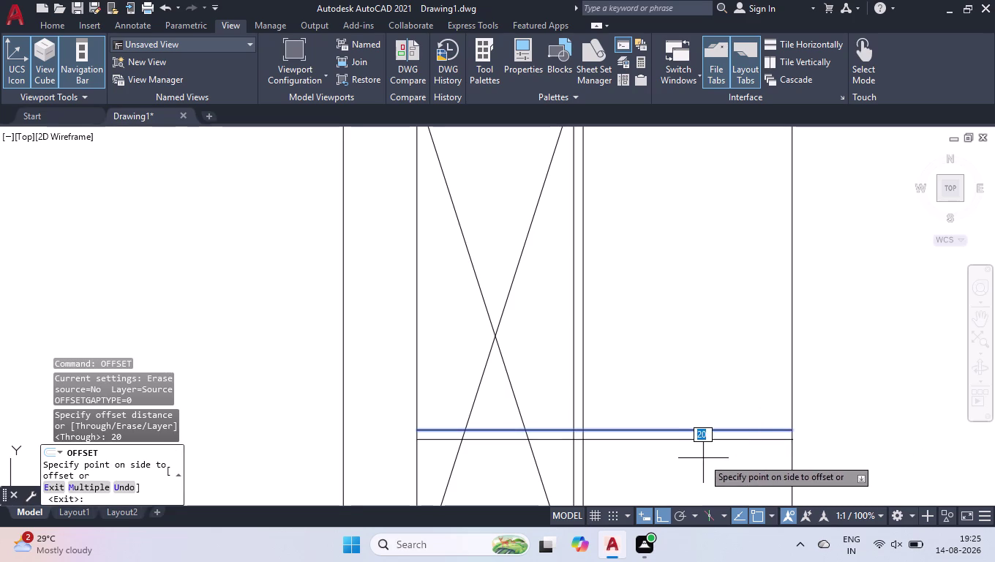
click(703, 458)
key(space)
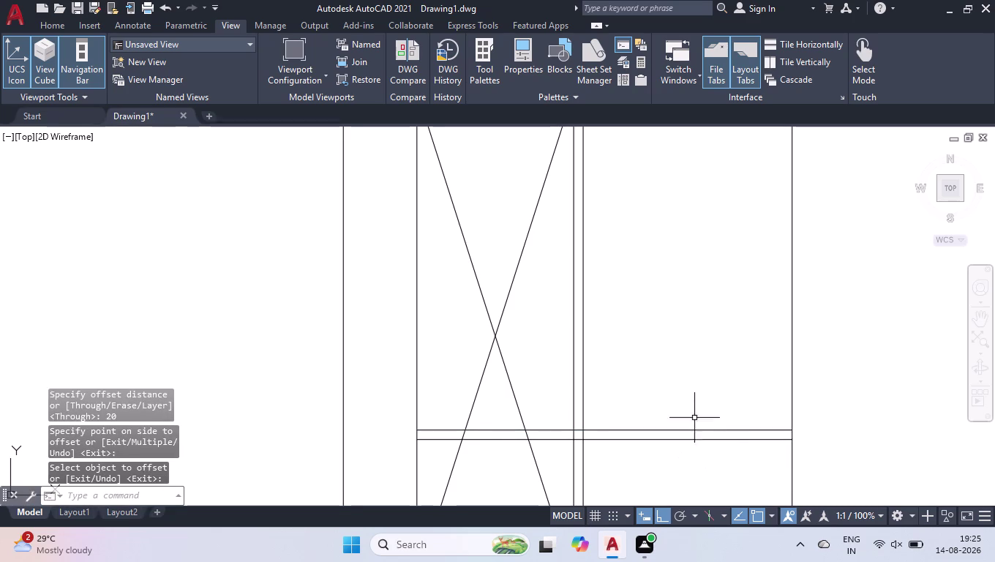
Trim the wall line stub sticking out past the left inner wall.
scroll(down, 3)
scroll(down, 3)
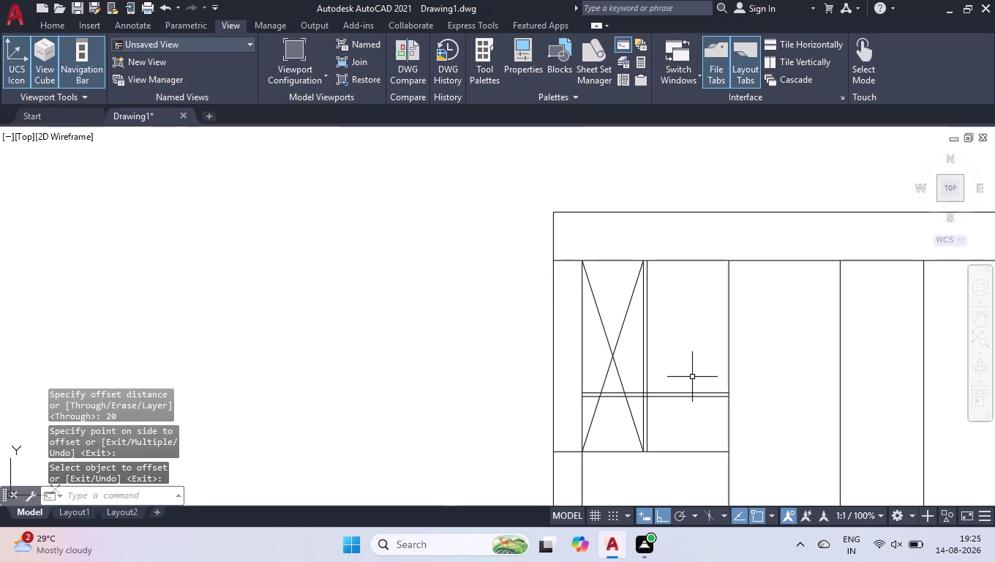
scroll(down, 3)
scroll(up, 3)
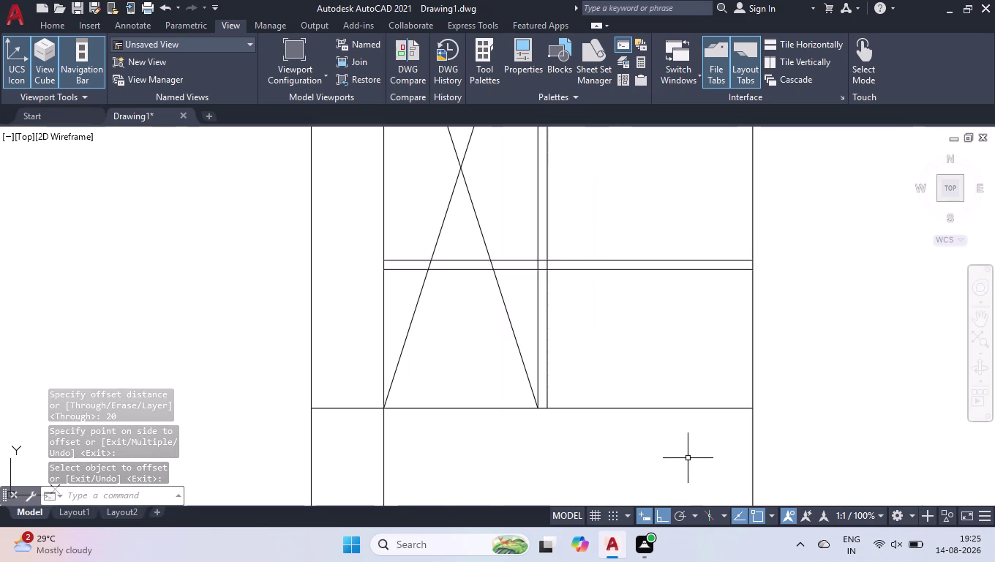
text(tr)
key(Return)
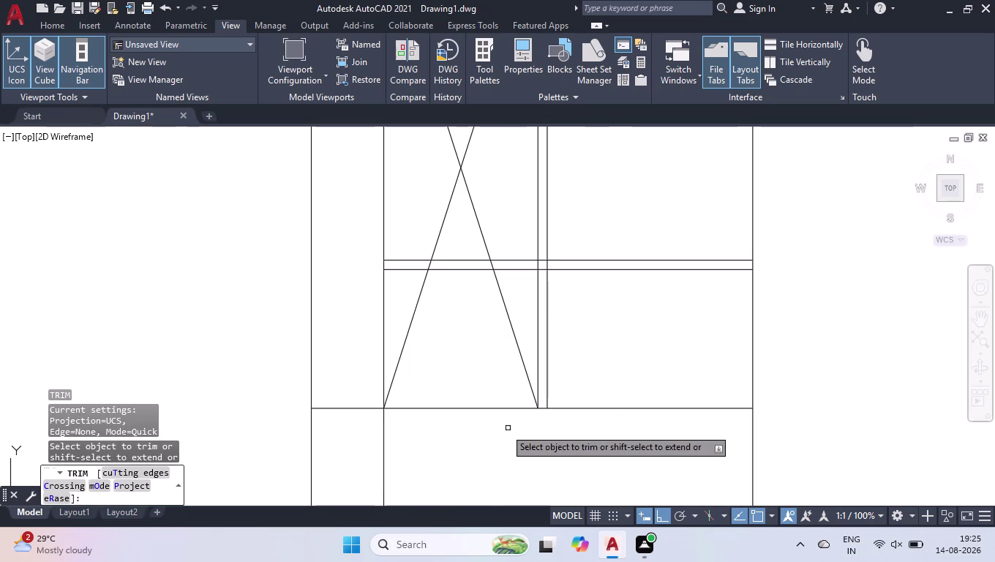
click(329, 371)
click(336, 466)
key(space)
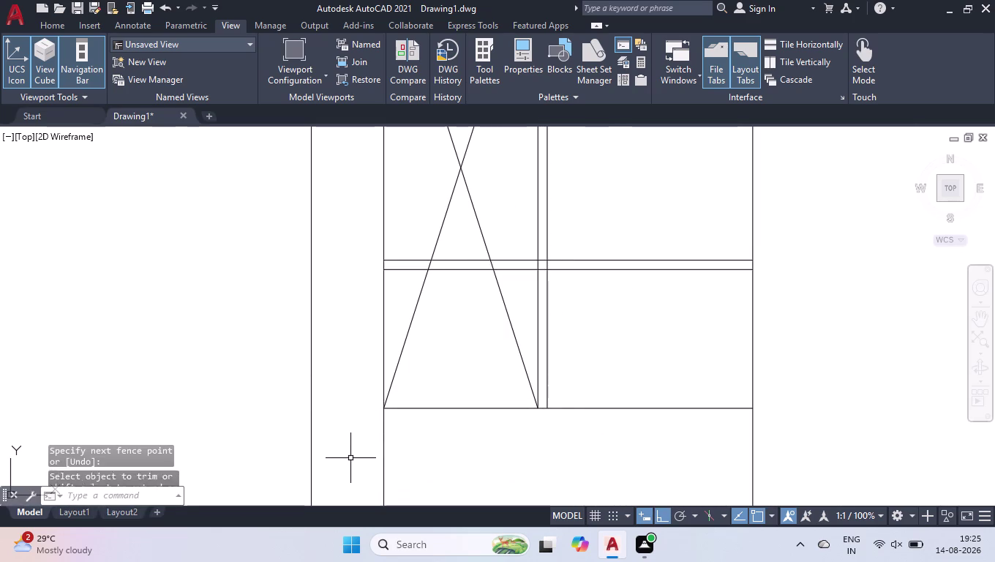
Offset the stair room's bottom wall line 18 units downward.
text(off)
key(Return)
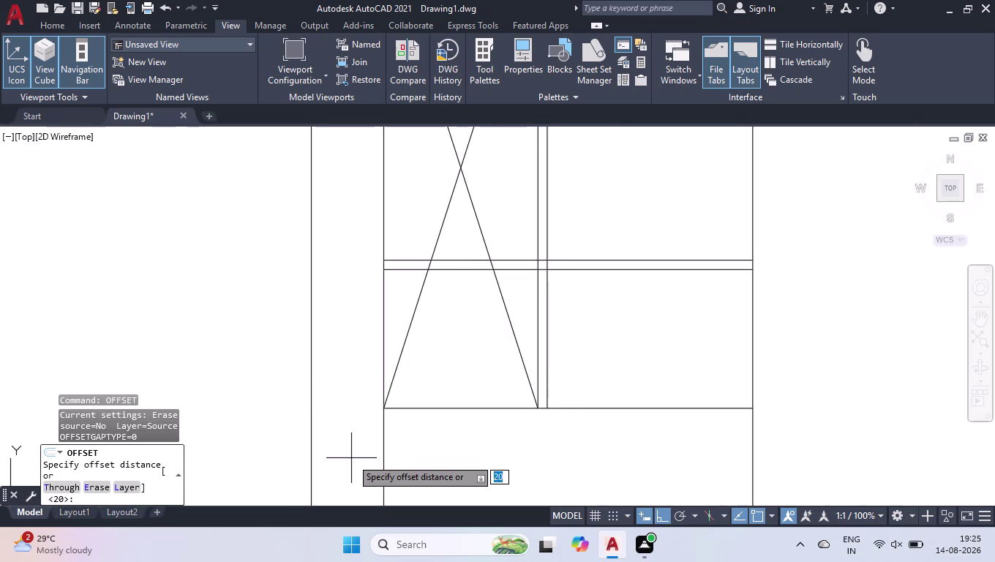
key(1)
key(8)
key(Return)
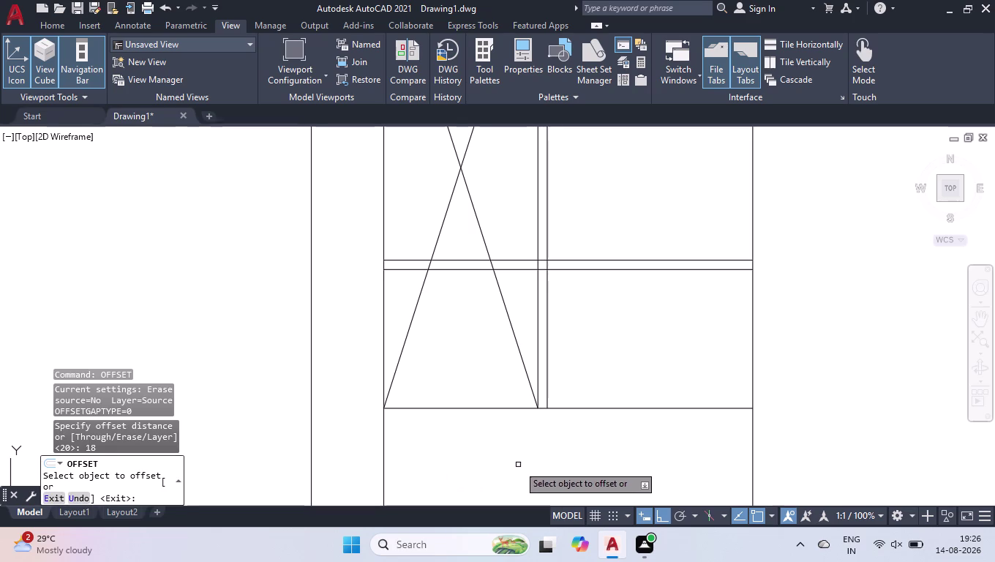
click(563, 408)
click(566, 440)
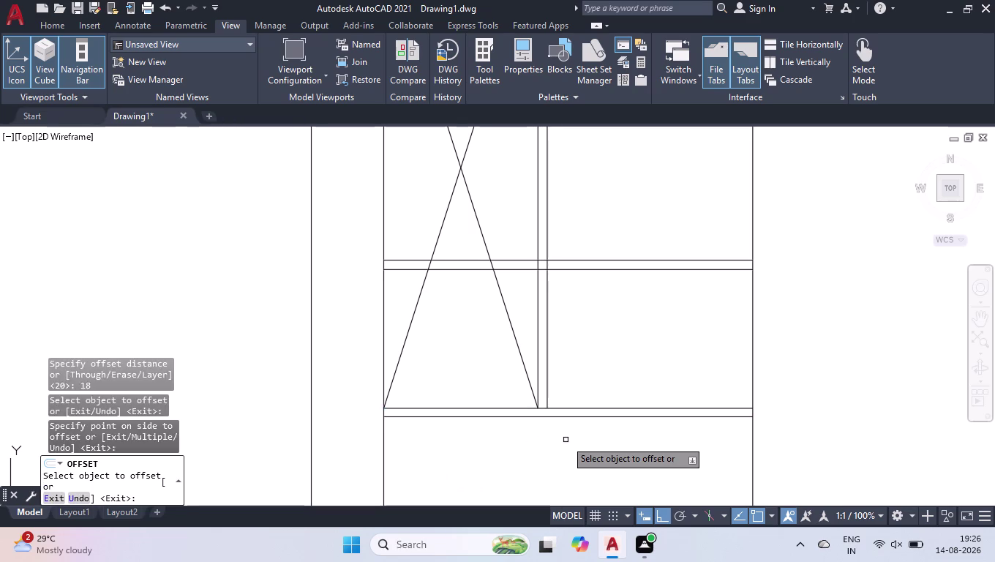
key(space)
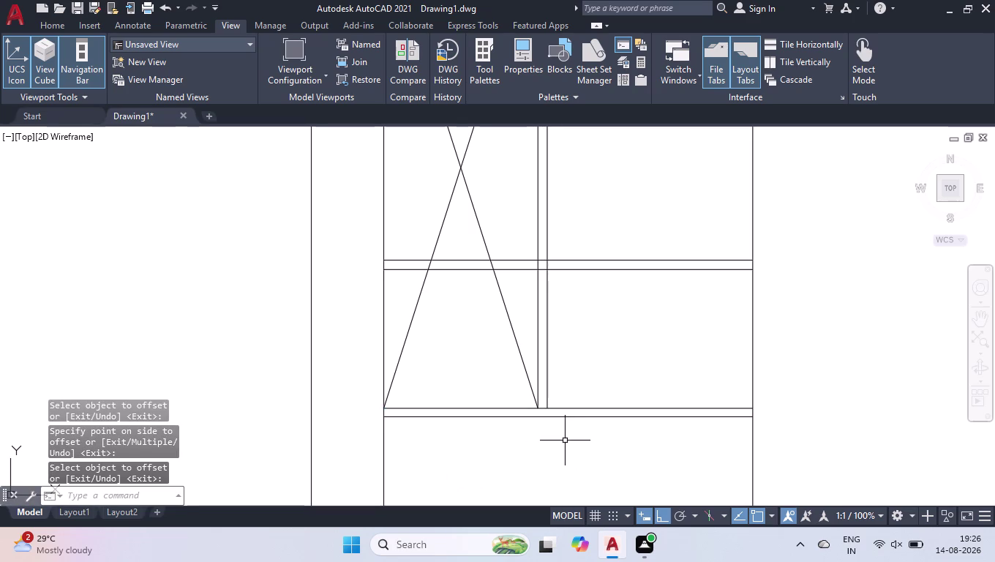
Draw a 240-unit vertical line rising from the new wall line.
key(l)
key(Return)
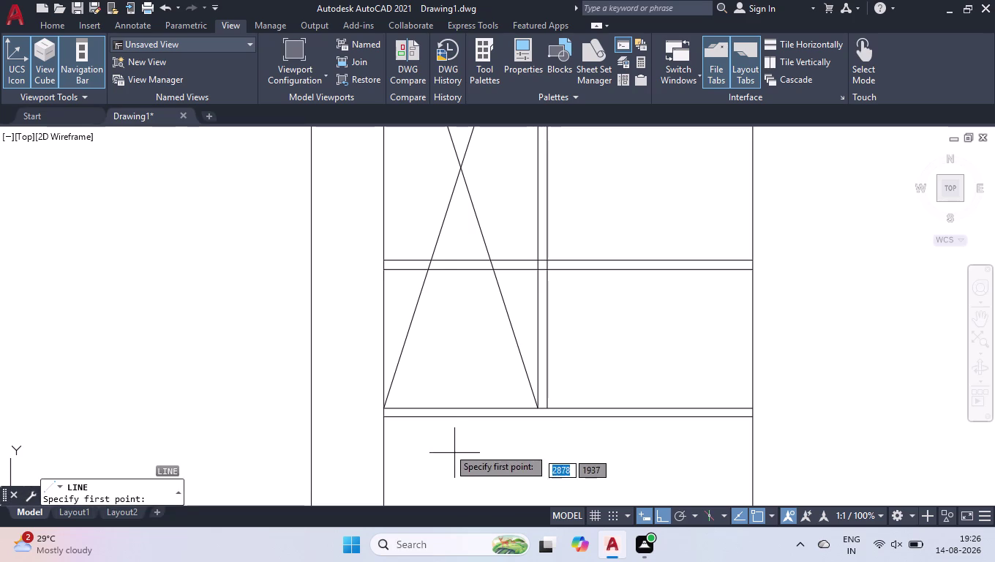
click(418, 420)
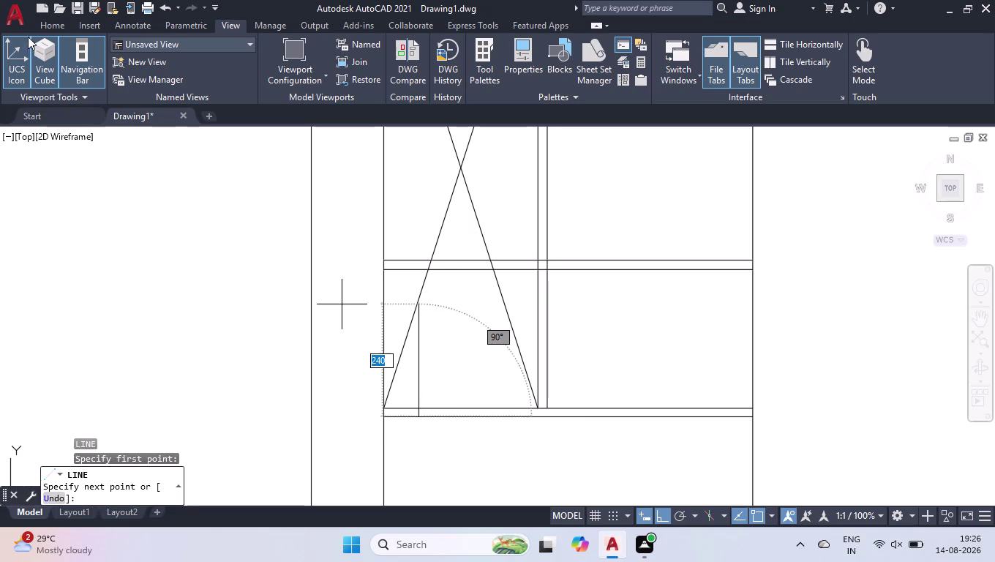
double_click(416, 362)
key(space)
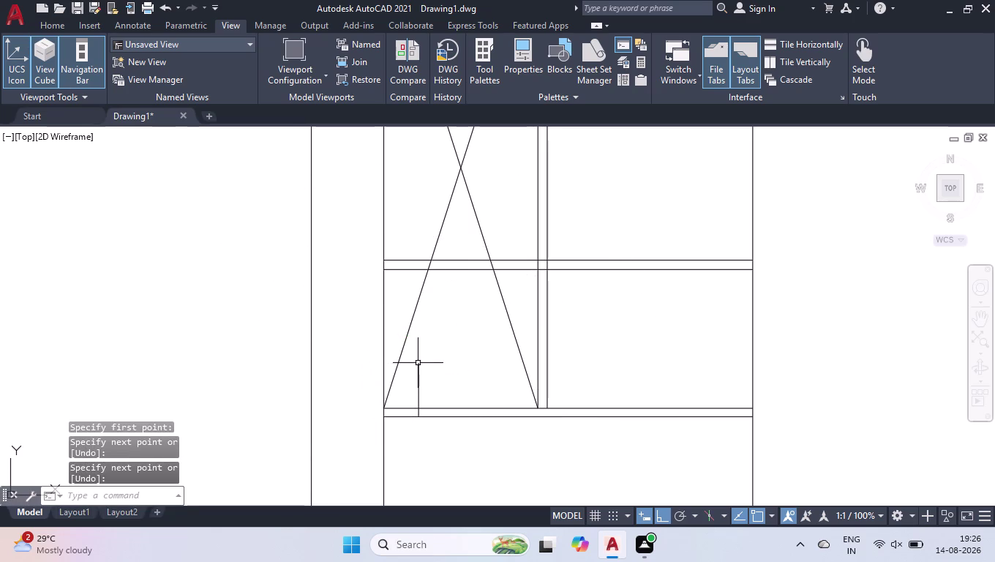
Fence-trim the vertical stub and the lower wall line's left end near the stairs.
text(tr)
key(Return)
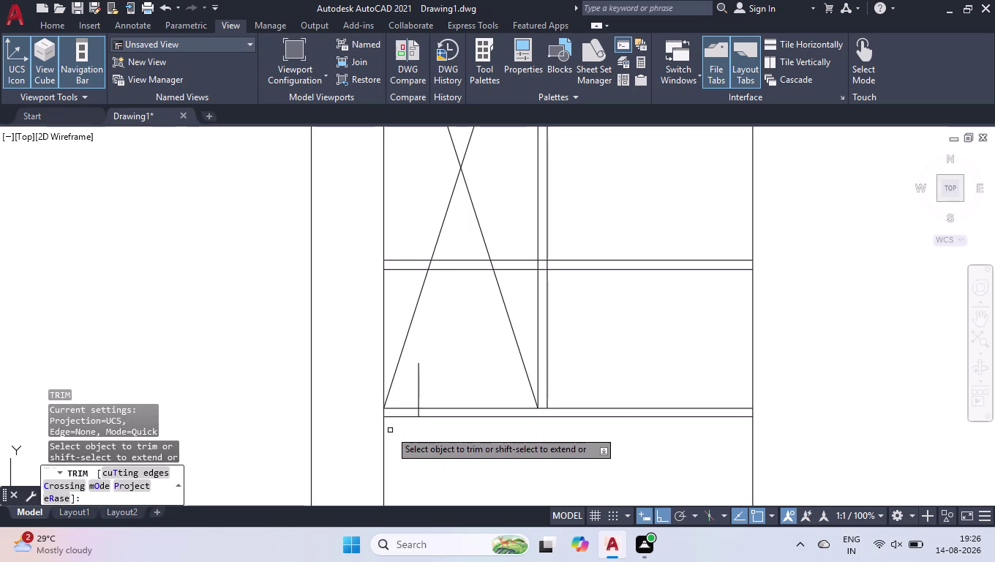
click(395, 432)
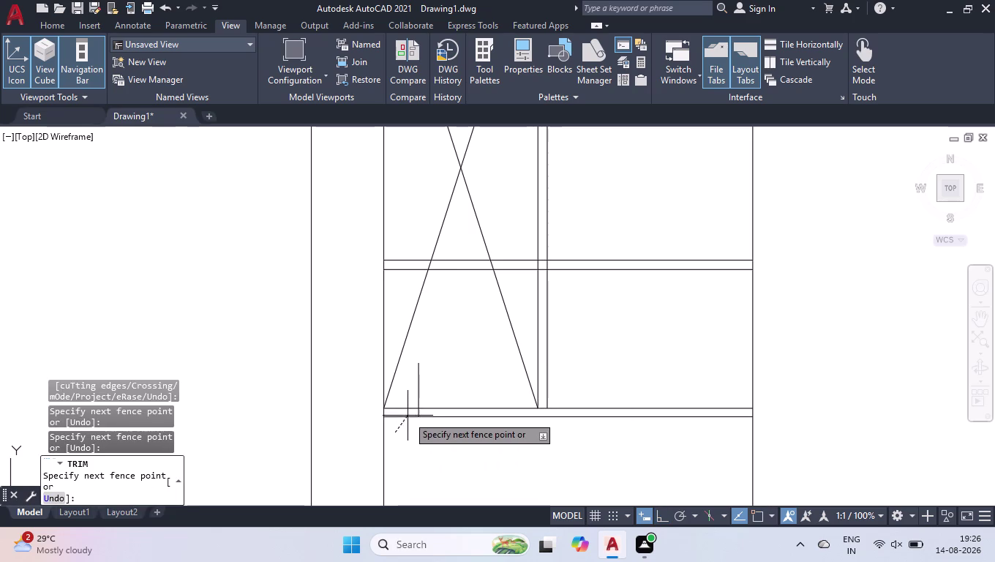
click(409, 414)
click(409, 395)
click(443, 385)
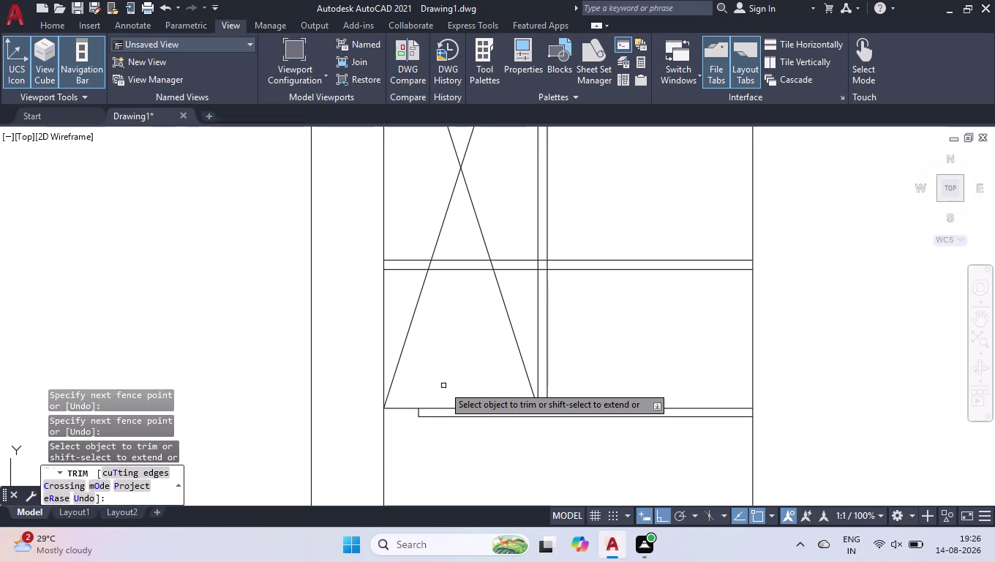
key(space)
scroll(down, 3)
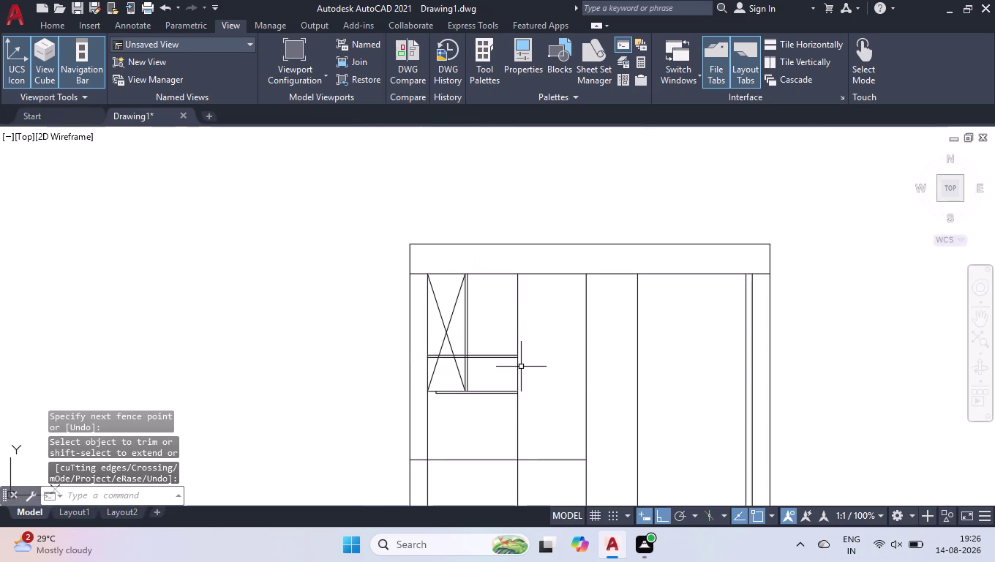
scroll(down, 3)
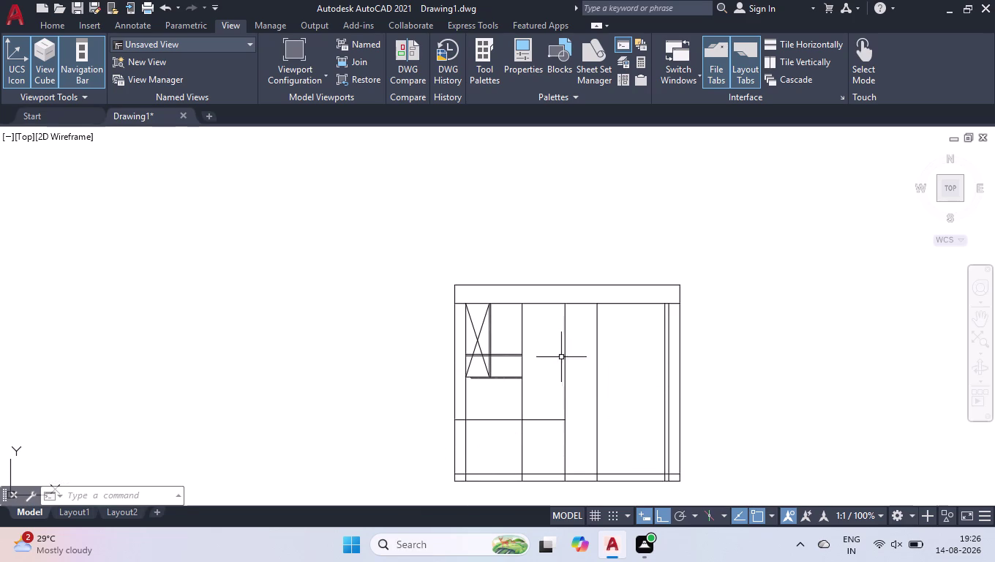
scroll(up, 3)
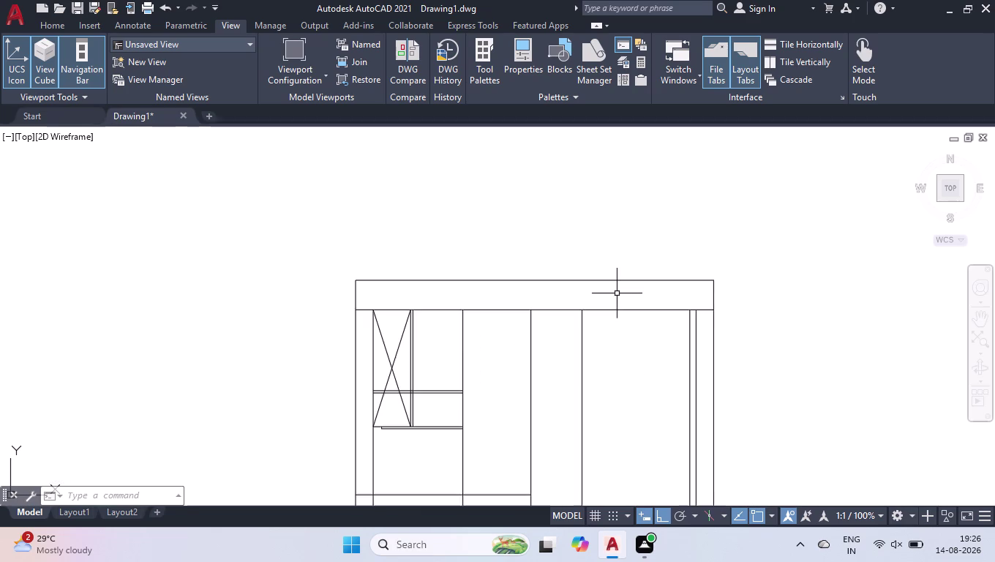
scroll(up, 3)
key(b)
key(r)
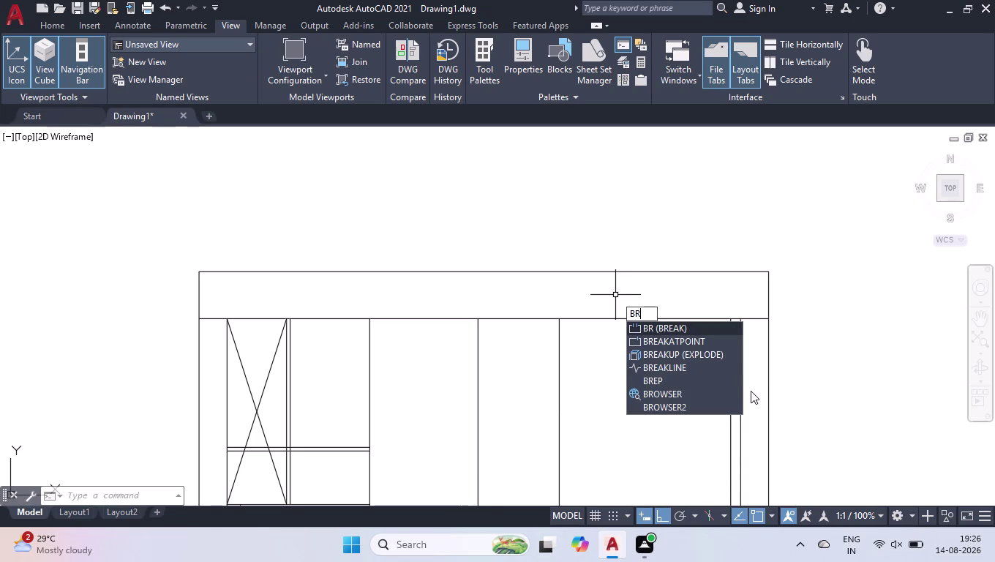
Break the inner top wall line at the stair-side partition and at the right wall.
click(675, 345)
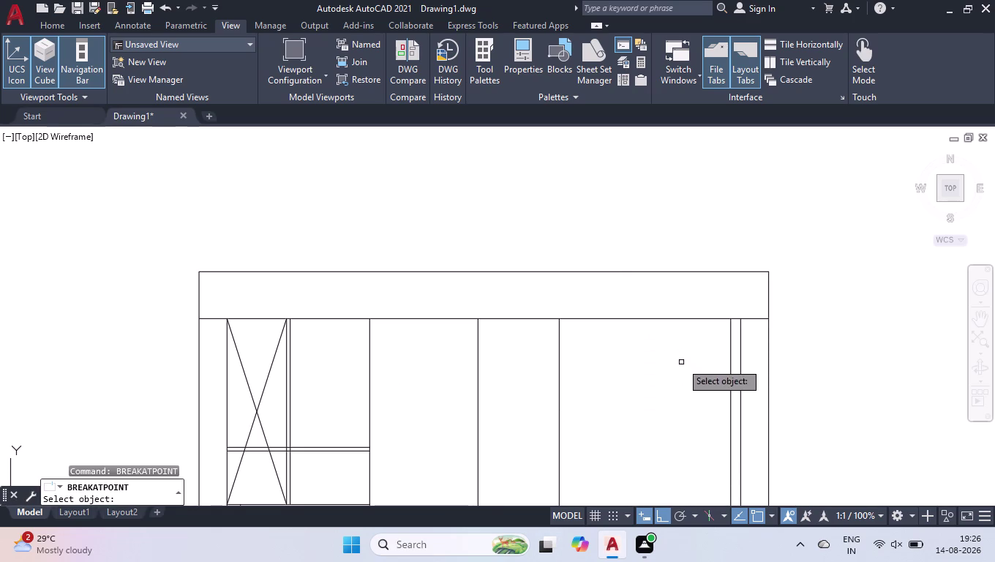
click(391, 317)
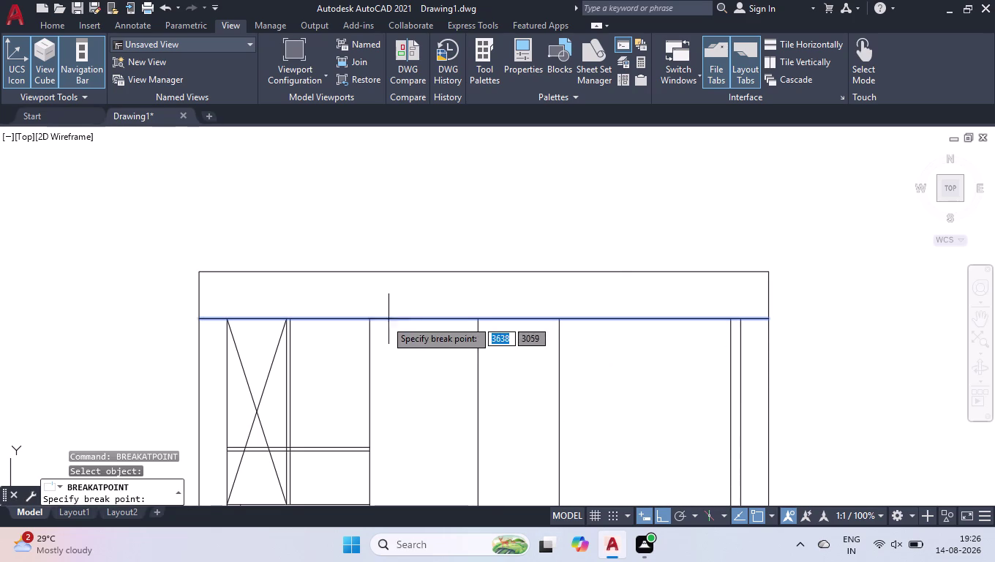
click(372, 320)
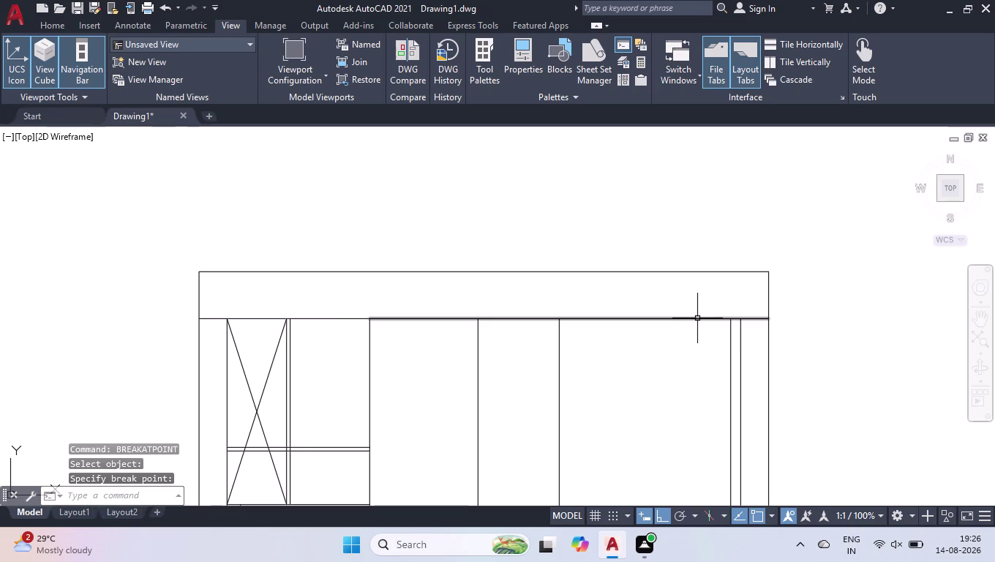
key(space)
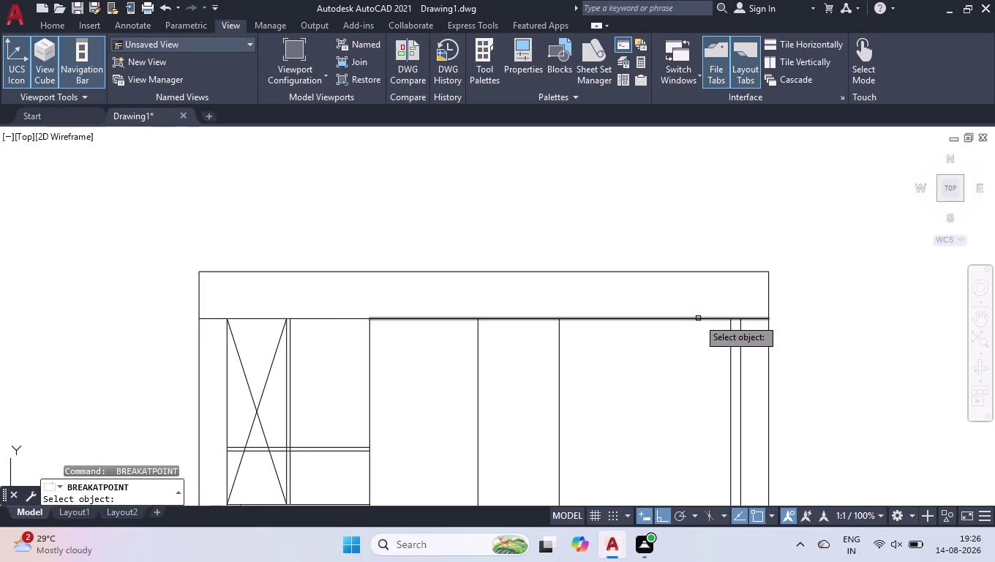
click(754, 318)
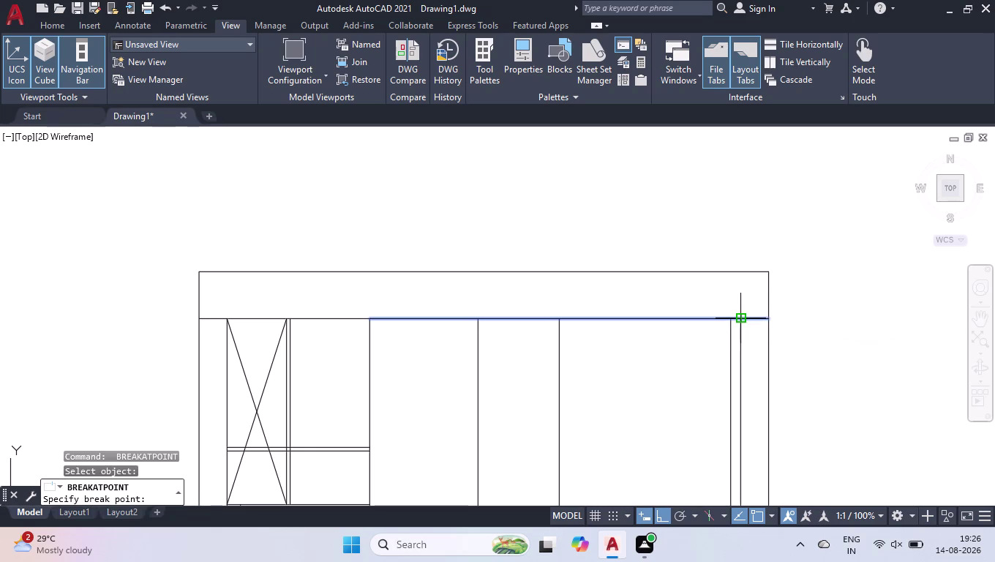
click(746, 320)
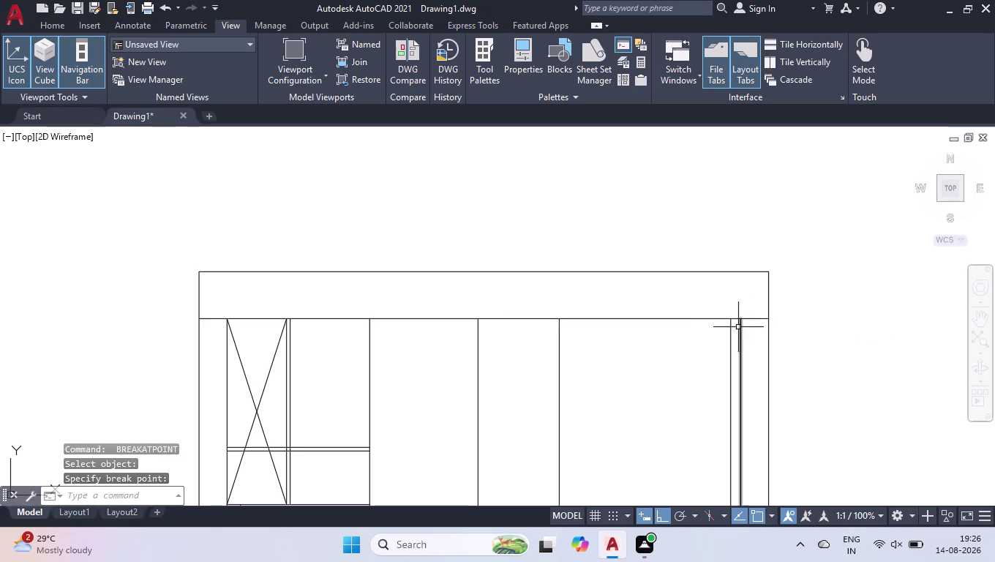
Offset the middle segment of the inner top wall 390 units down into the rooms.
key(o)
text(f)
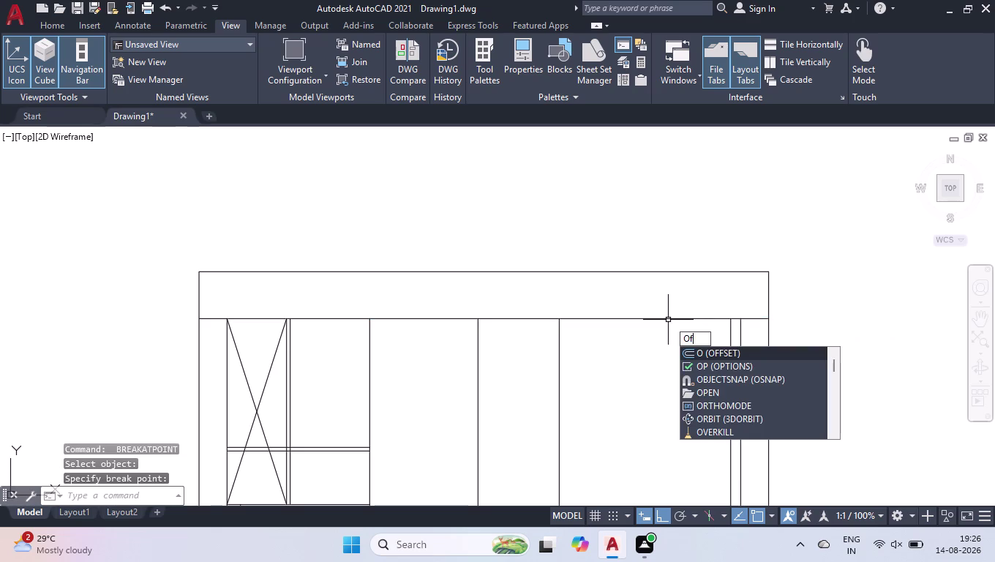
text(f)
key(Return)
text(3)
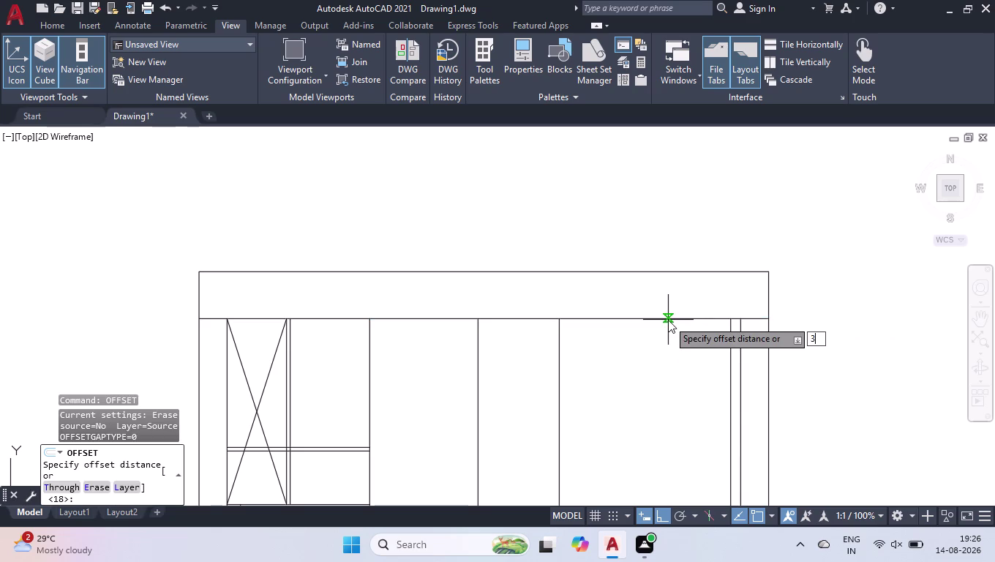
text(90)
key(Return)
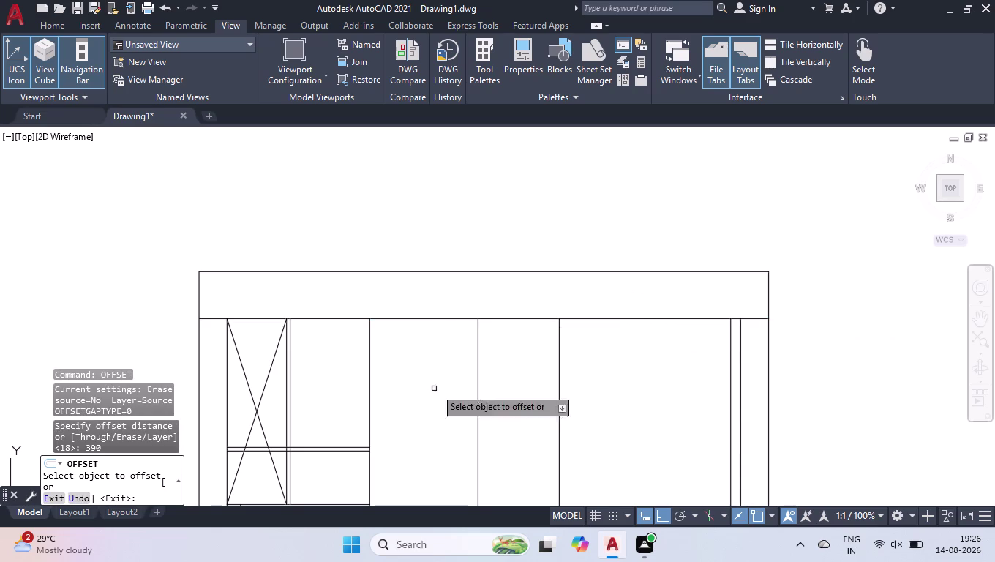
click(494, 319)
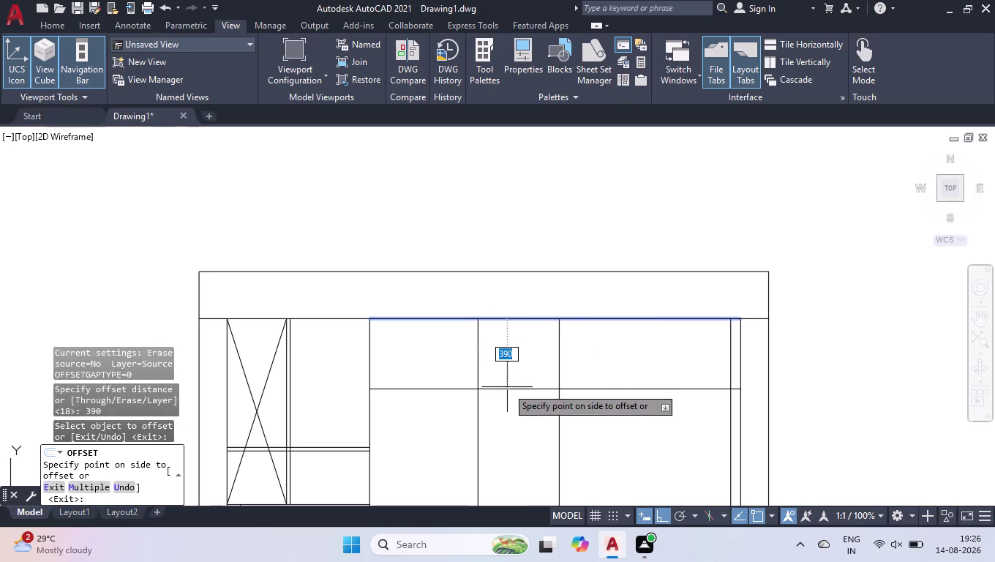
click(507, 387)
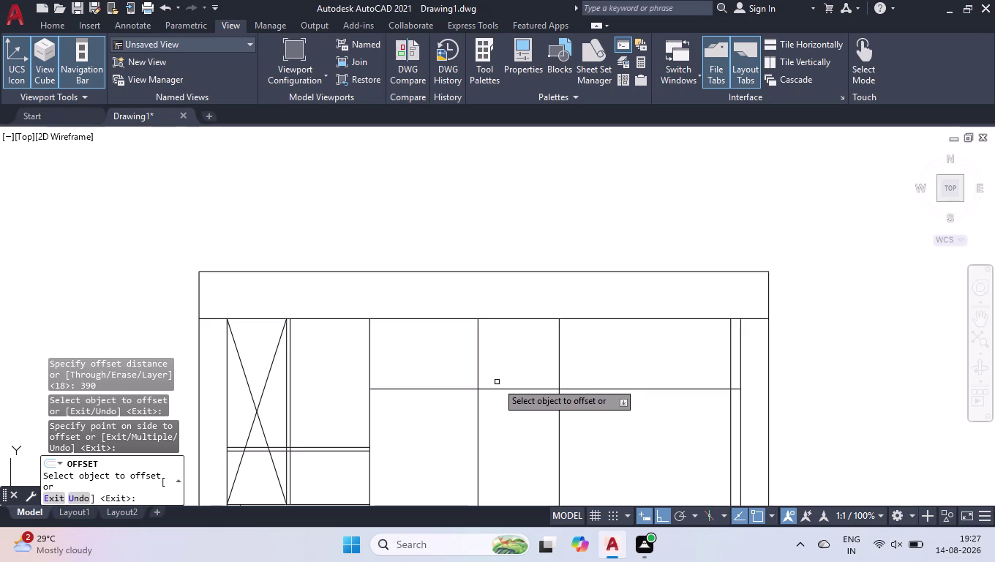
scroll(down, 3)
scroll(down, 3)
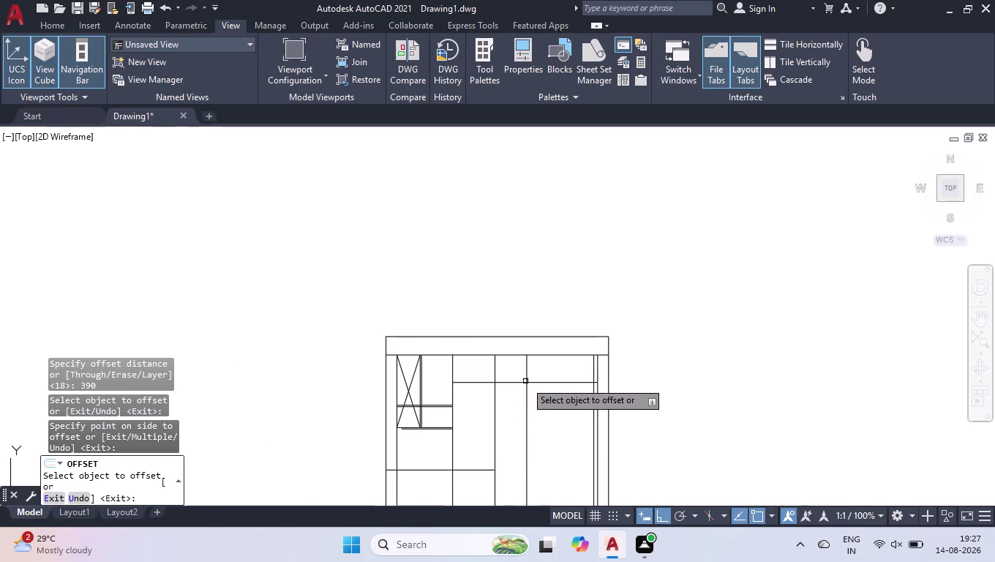
scroll(down, 3)
scroll(up, 3)
scroll(up, 3)
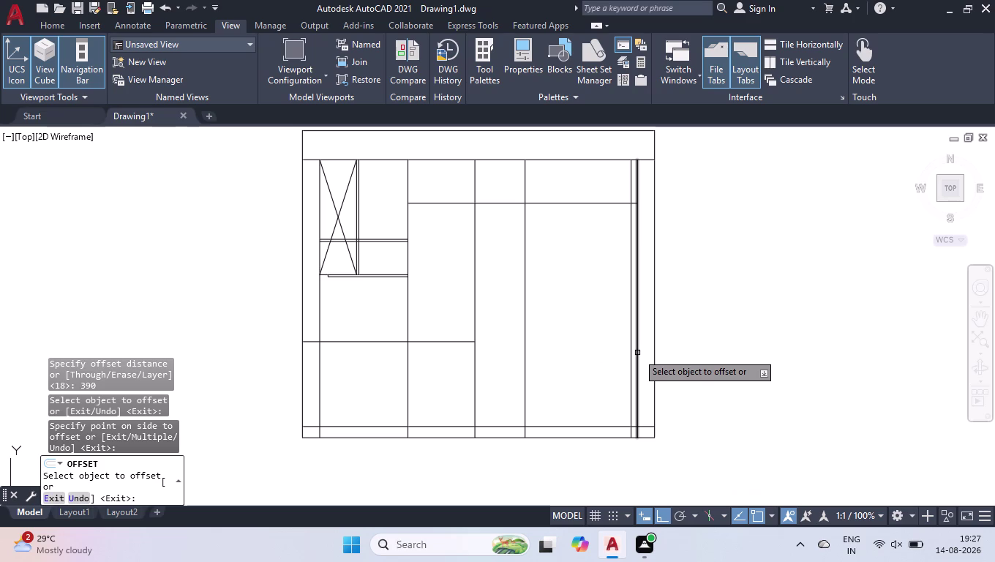
key(space)
text(br)
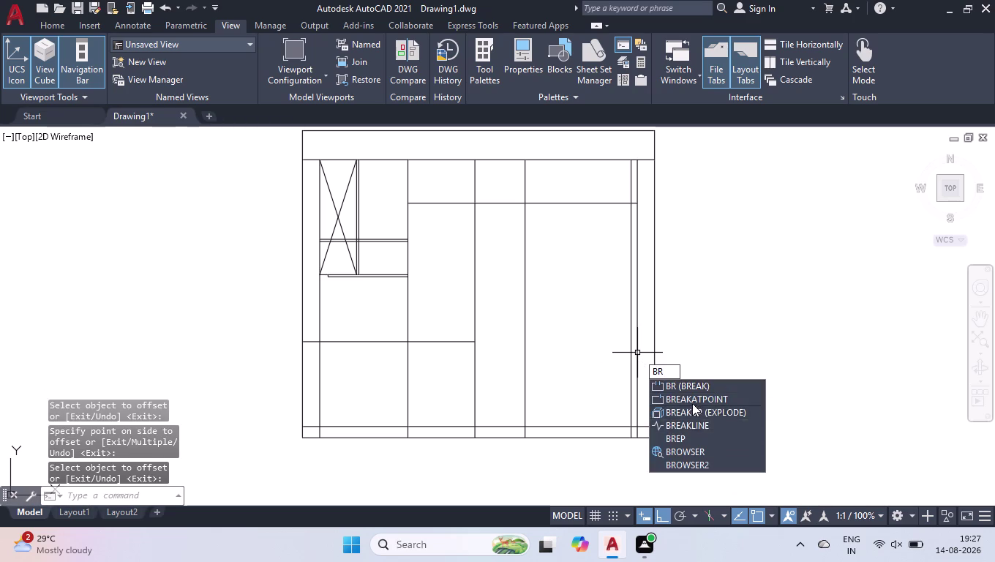
click(692, 400)
click(542, 204)
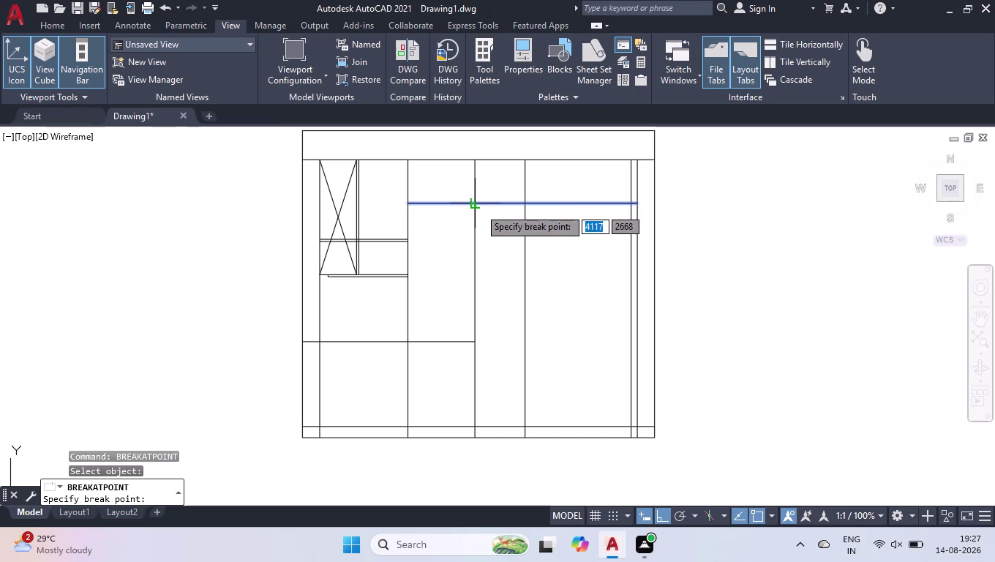
click(478, 205)
text(of)
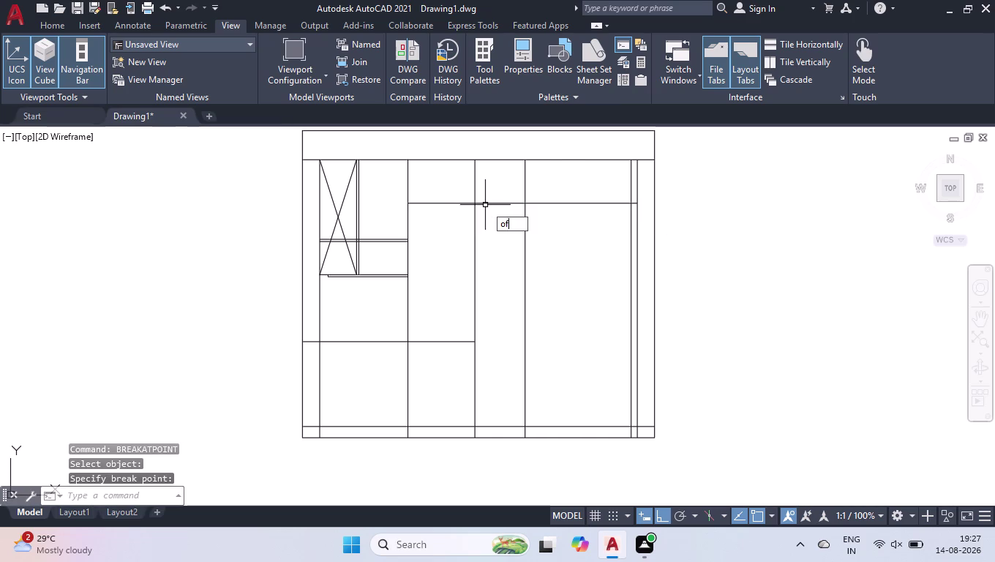
text(f)
key(space)
key(3)
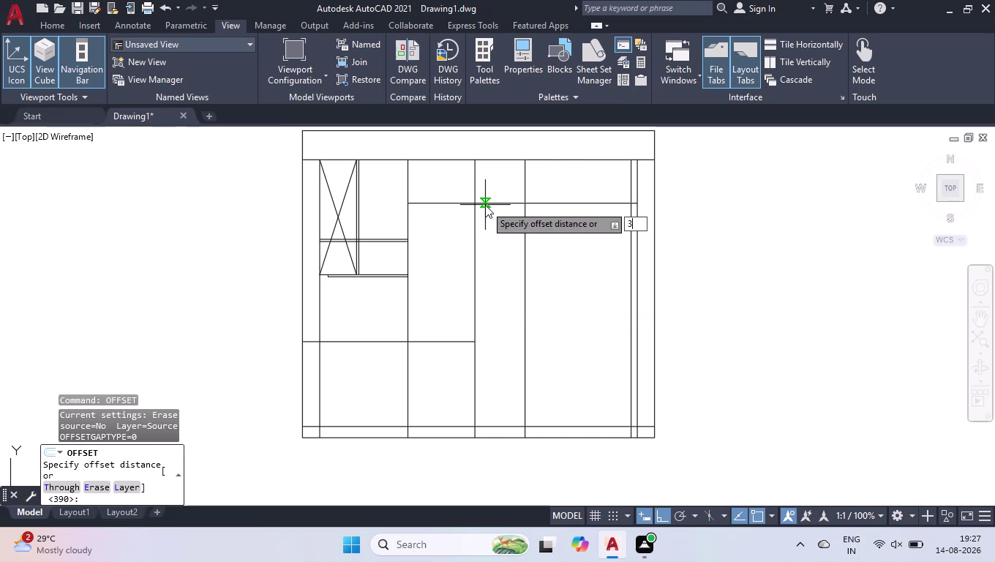
key(BackSpace)
text(2000)
key(Return)
click(507, 202)
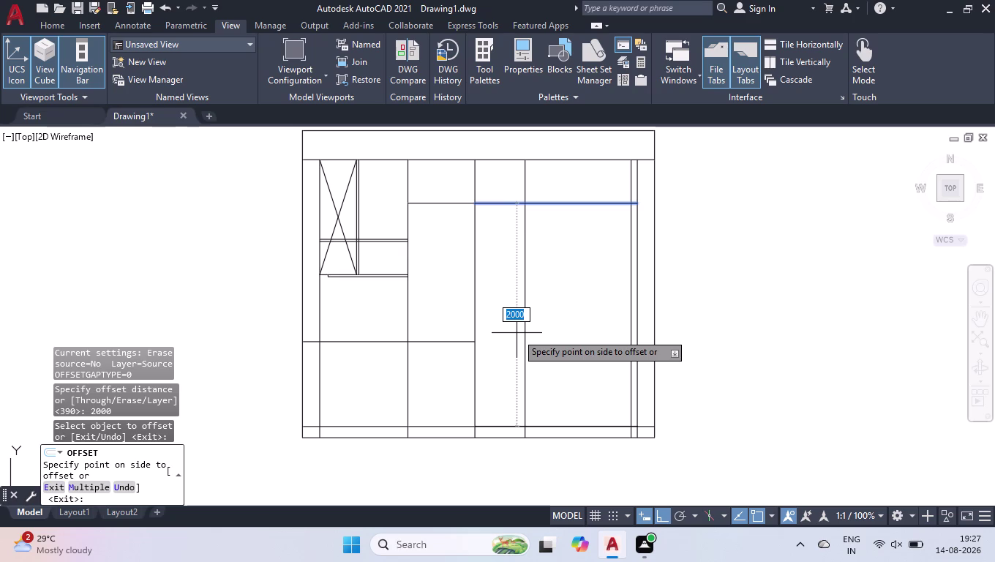
key(space)
key(space)
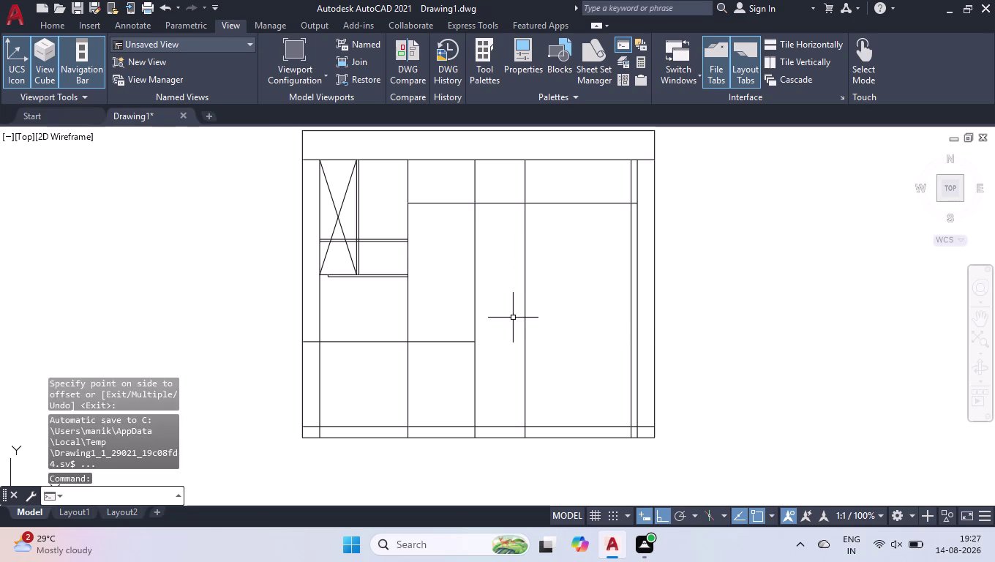
key(space)
key(space)
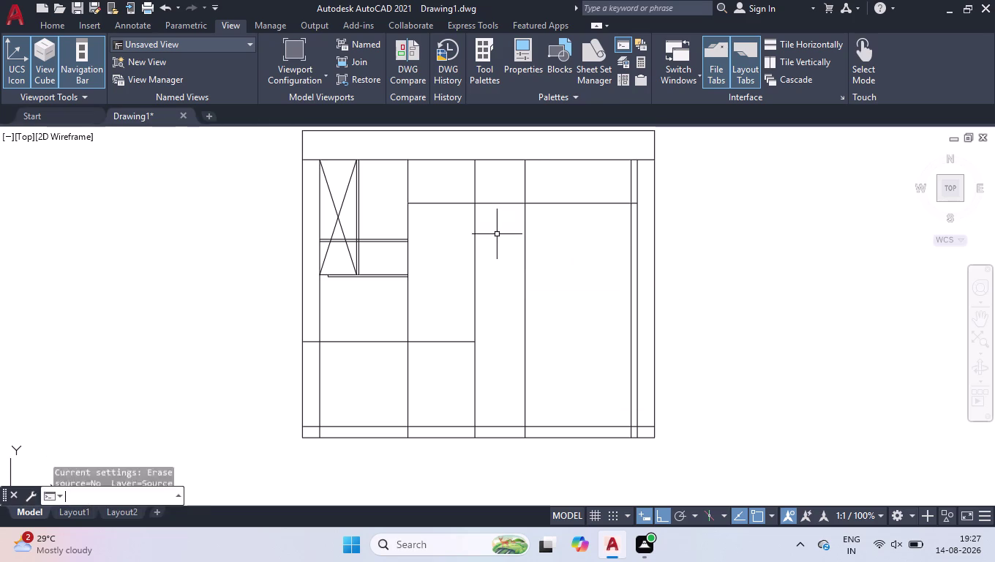
text(tr)
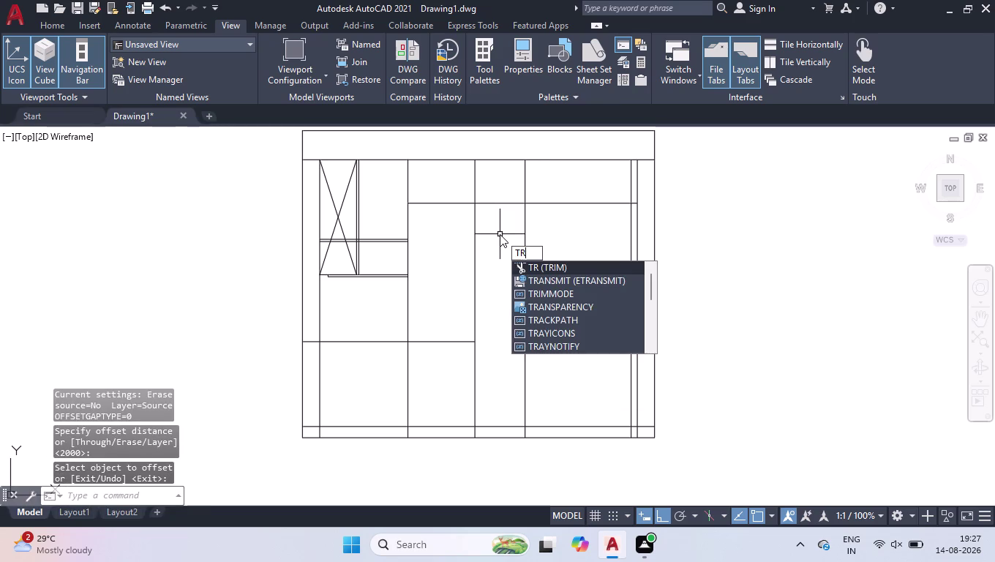
Fence-trim the lower portion of the inner right vertical line from the large right room.
key(Return)
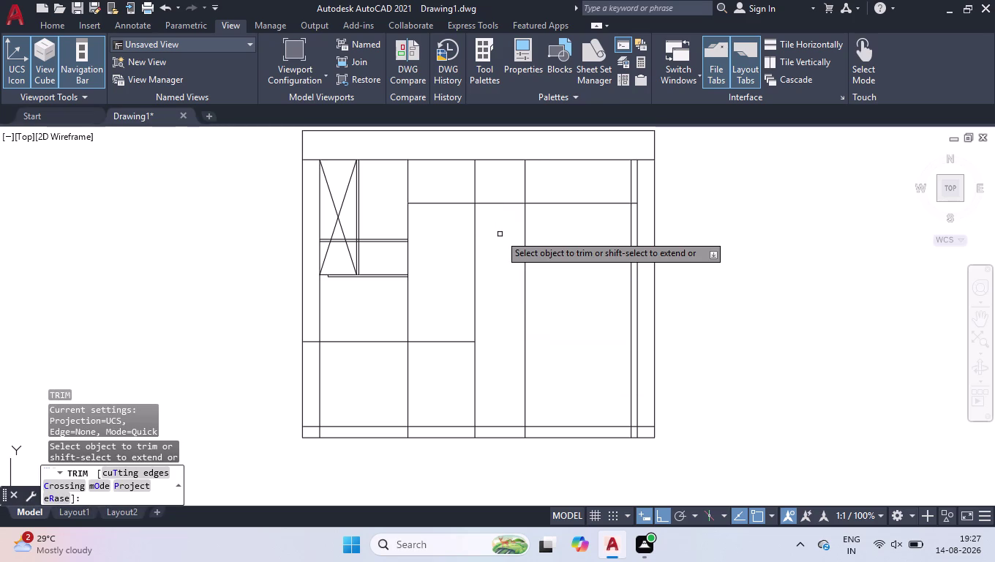
scroll(up, 3)
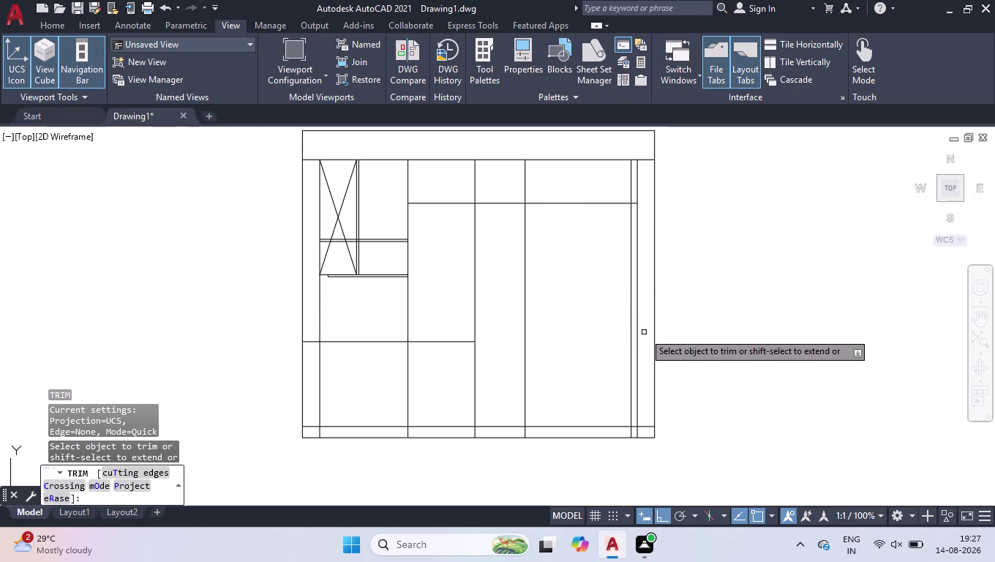
click(629, 221)
scroll(up, 3)
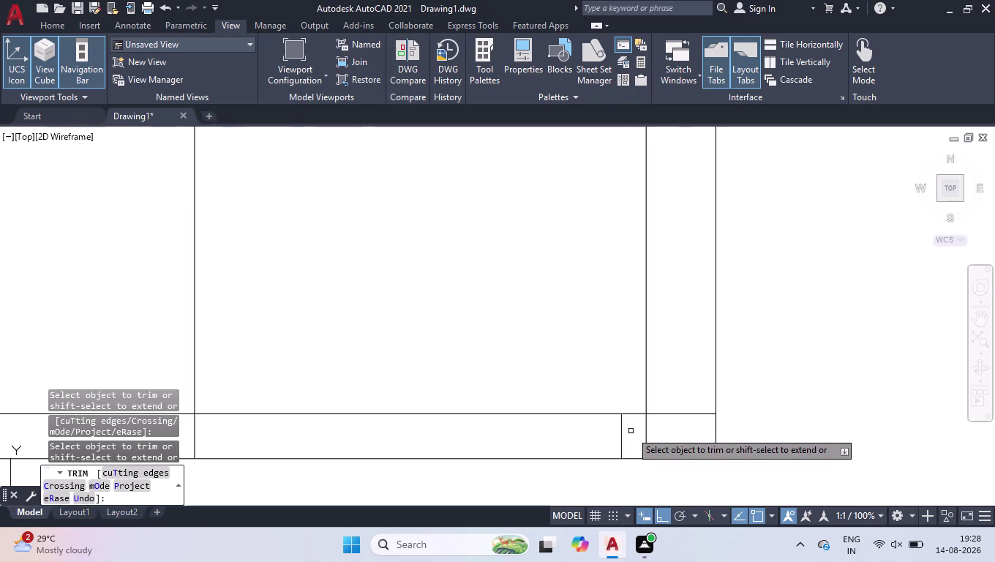
click(628, 431)
click(611, 433)
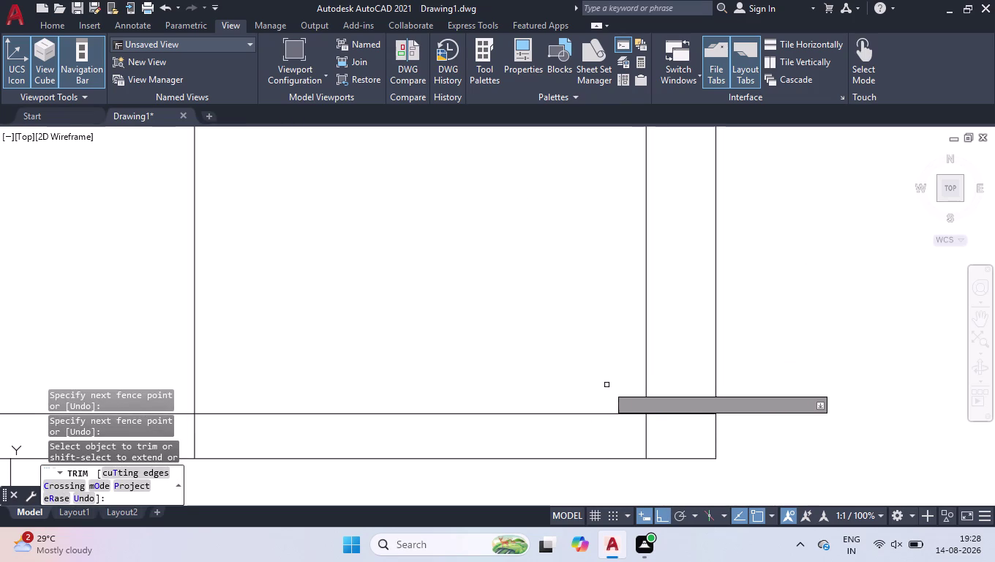
click(606, 383)
click(569, 432)
scroll(down, 3)
scroll(down, 3)
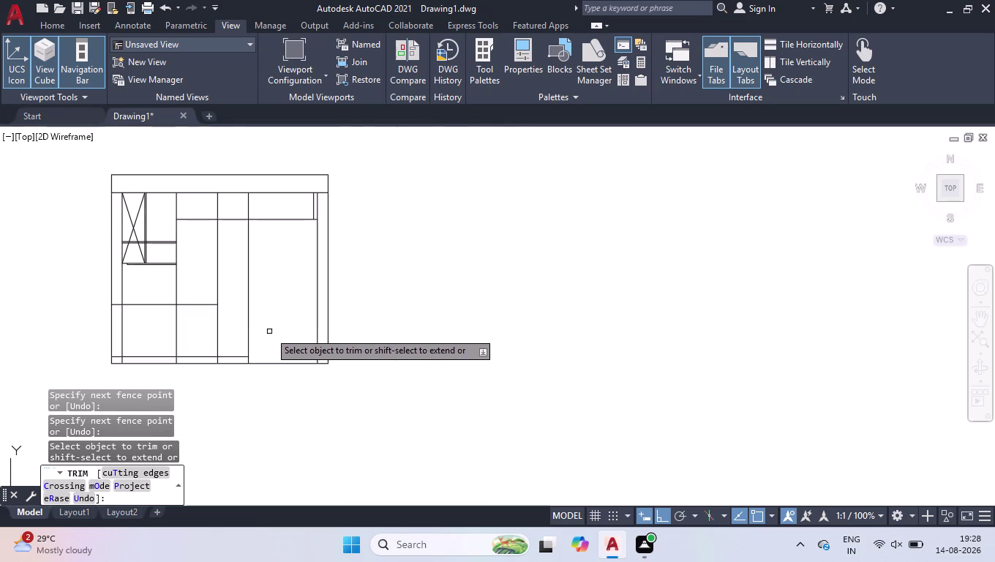
key(space)
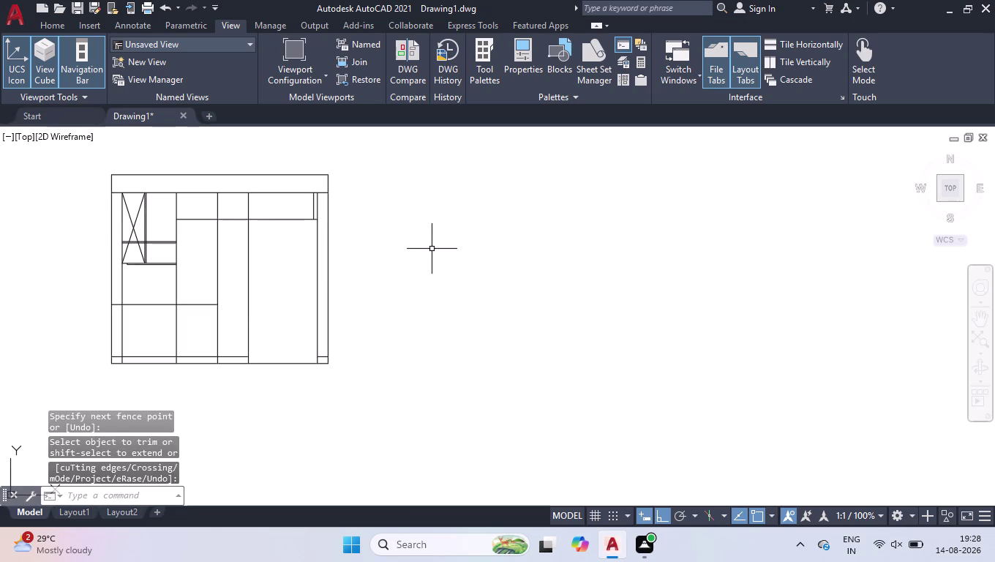
scroll(down, 3)
scroll(up, 3)
scroll(up, 3)
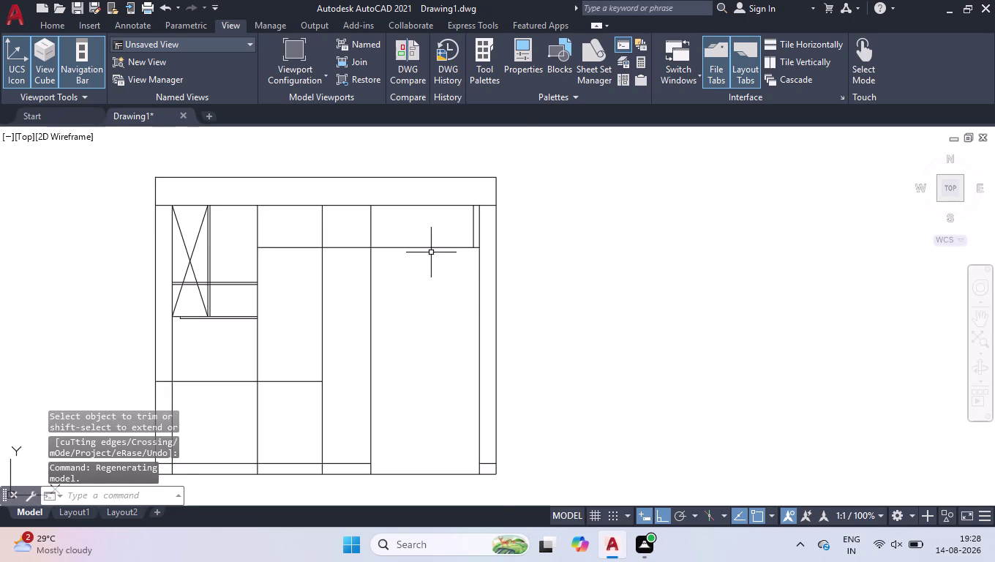
scroll(up, 3)
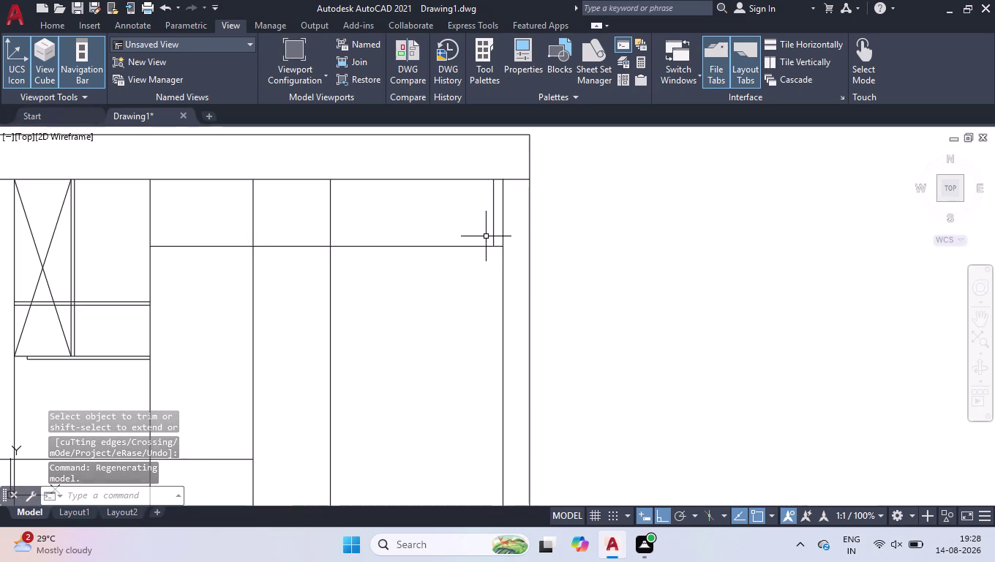
Draw a vertical line from the midpoint between the strip's corners up to the top wall.
key(m)
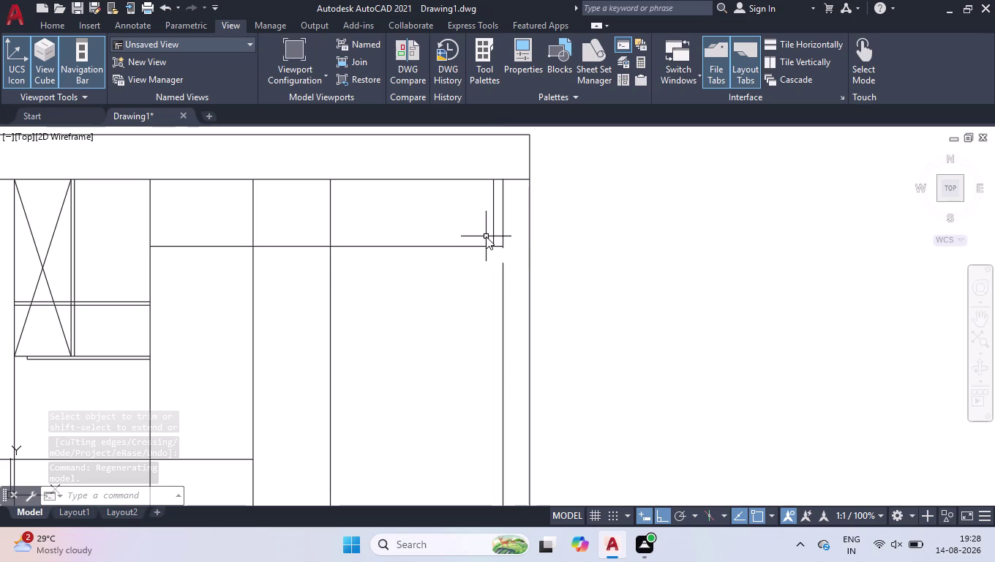
key(BackSpace)
key(l)
key(Return)
text(m2)
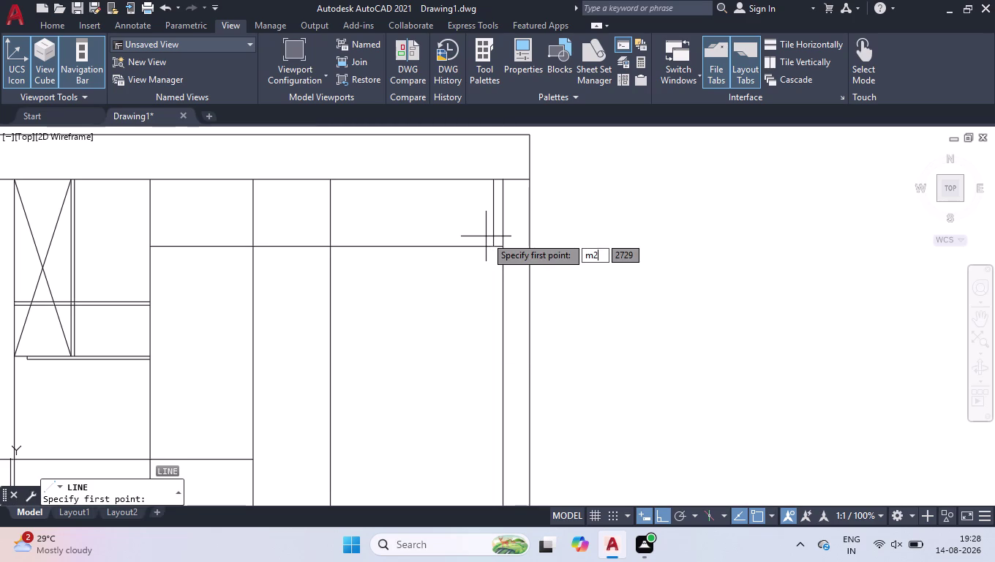
key(p)
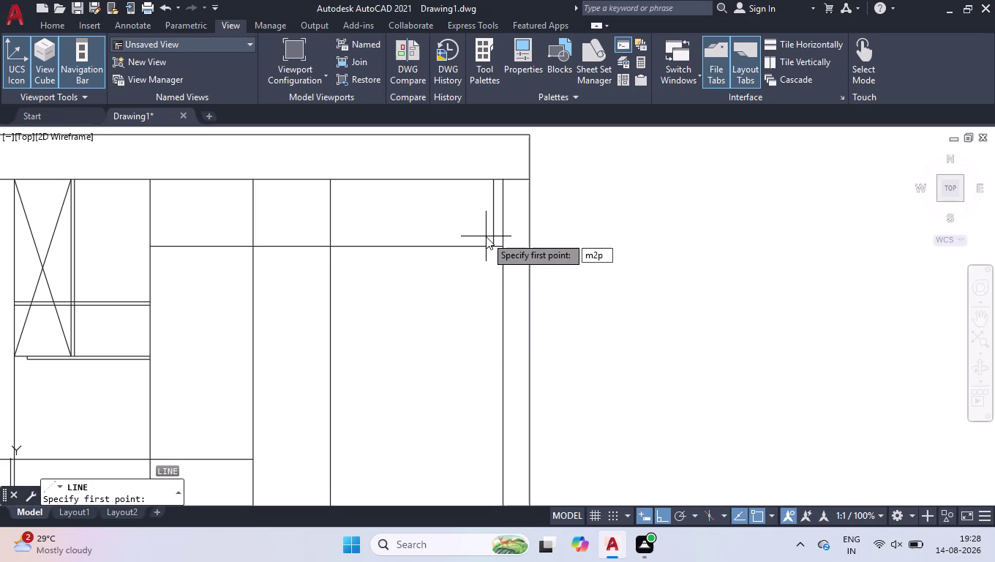
key(Return)
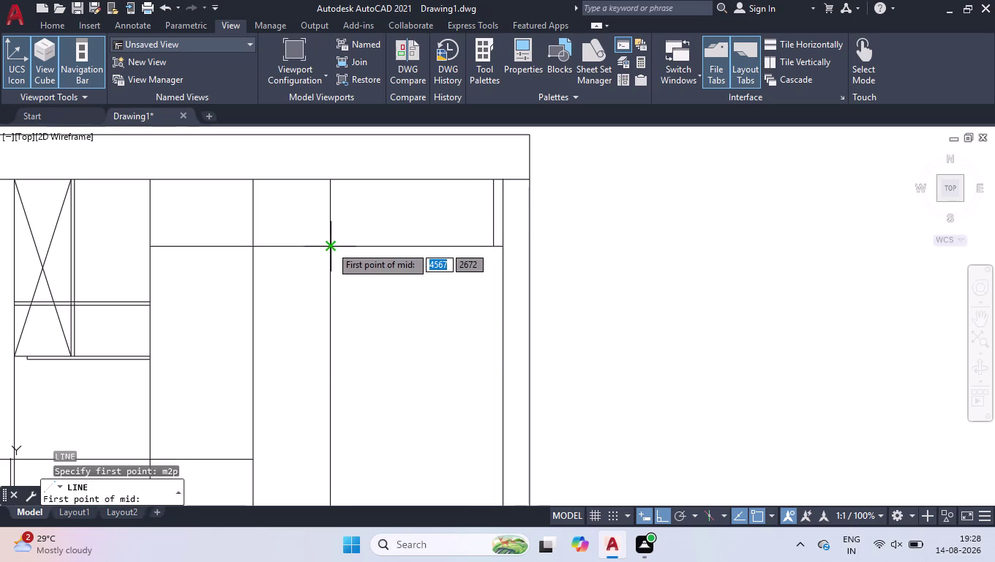
click(331, 246)
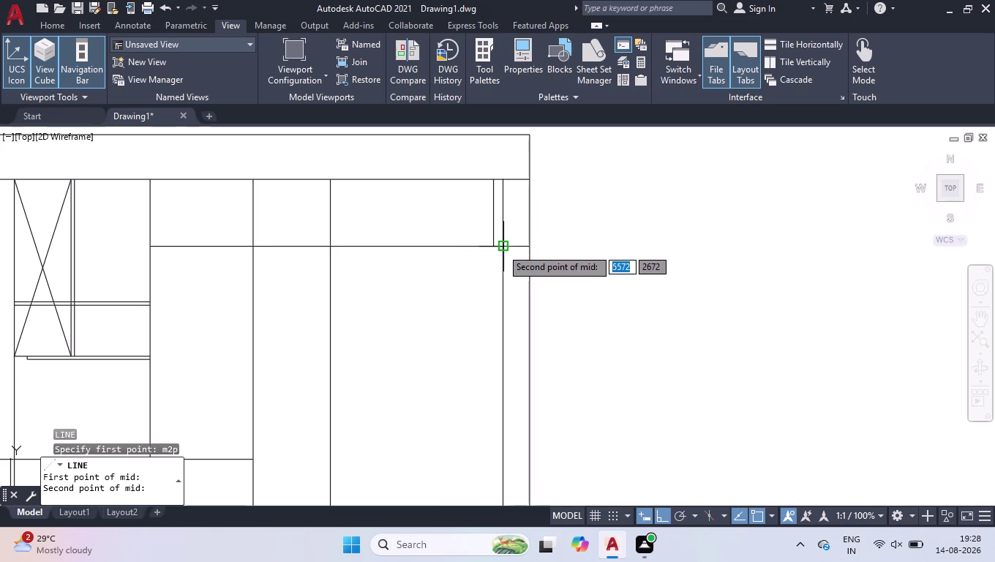
click(497, 246)
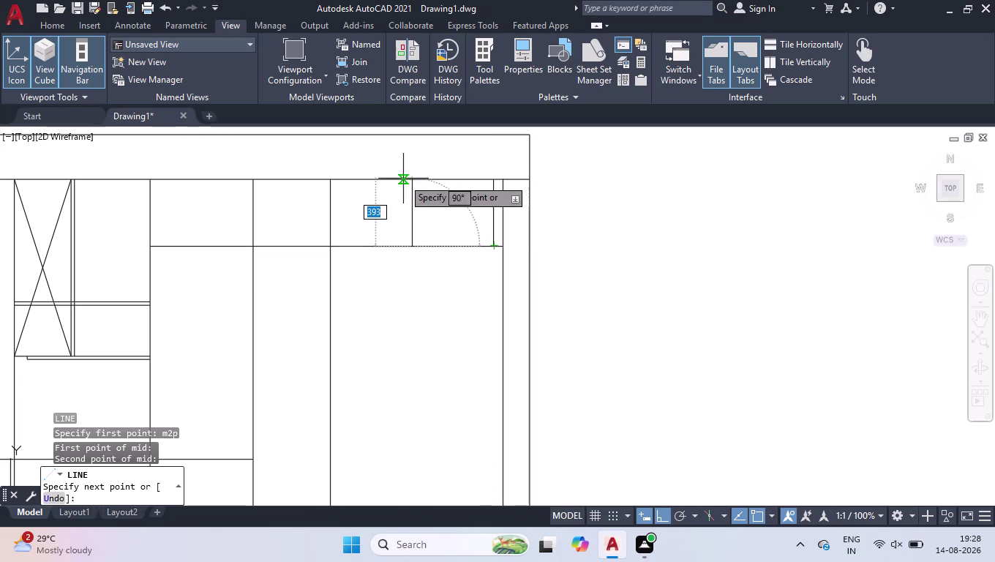
click(428, 172)
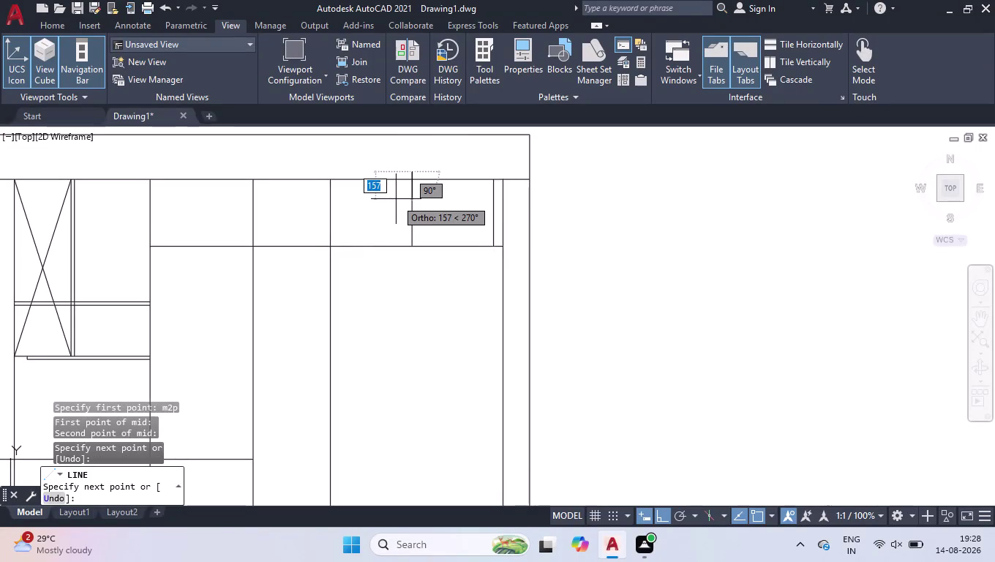
key(space)
scroll(up, 3)
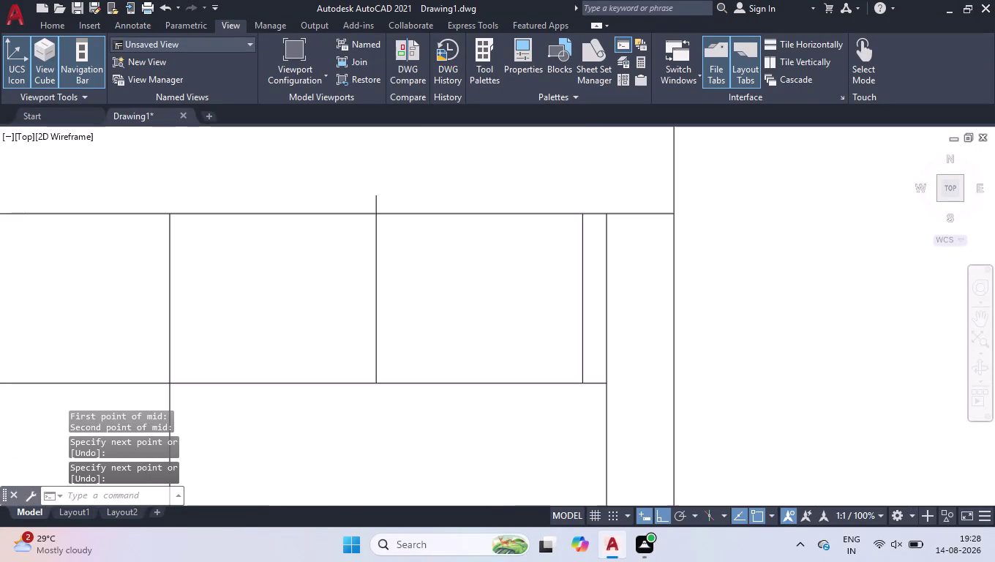
Trim the new partition's stub above the top wall using a fence, then zoom out.
text(tr)
key(Return)
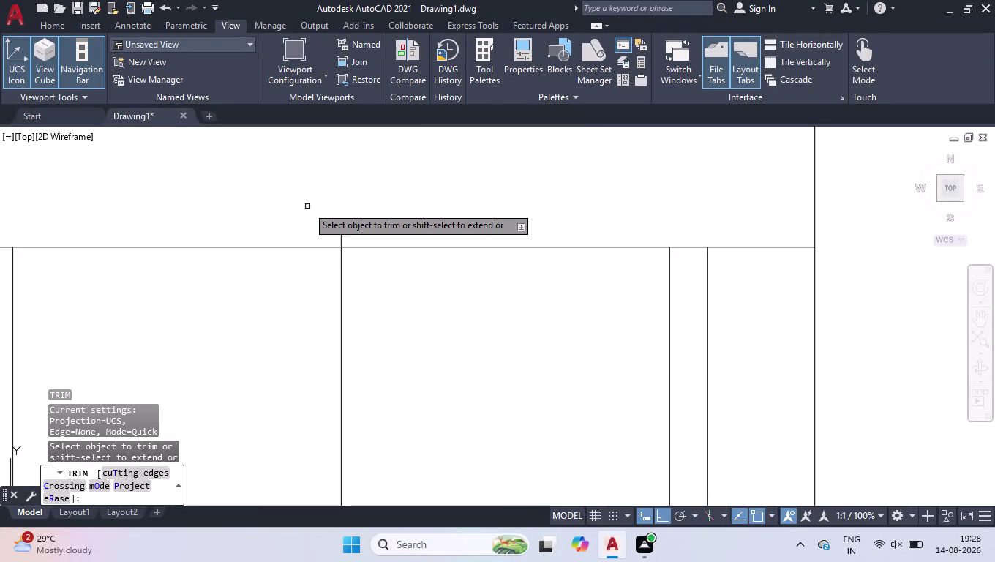
drag(297, 221, 309, 222)
click(350, 222)
click(358, 213)
key(space)
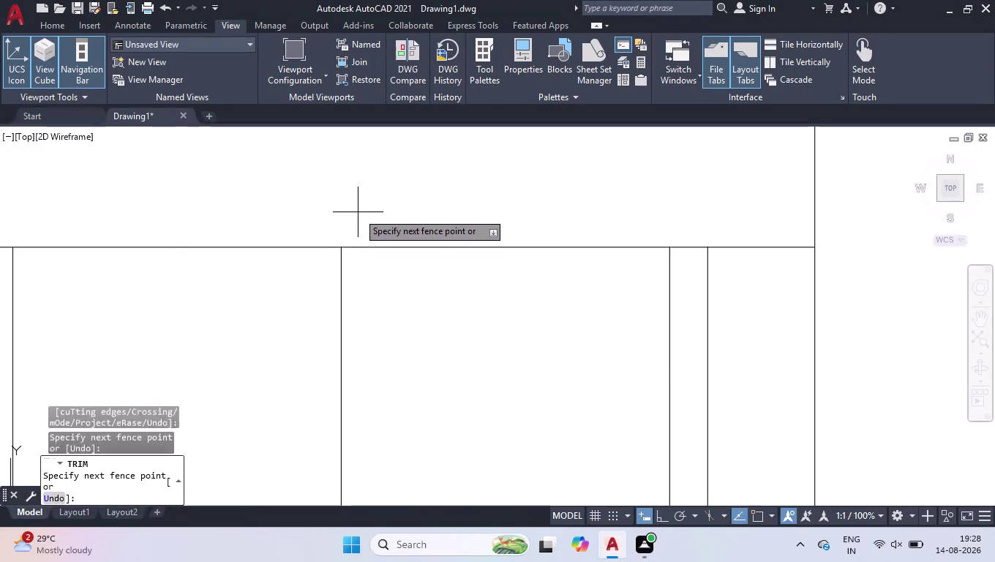
scroll(down, 3)
scroll(down, 3)
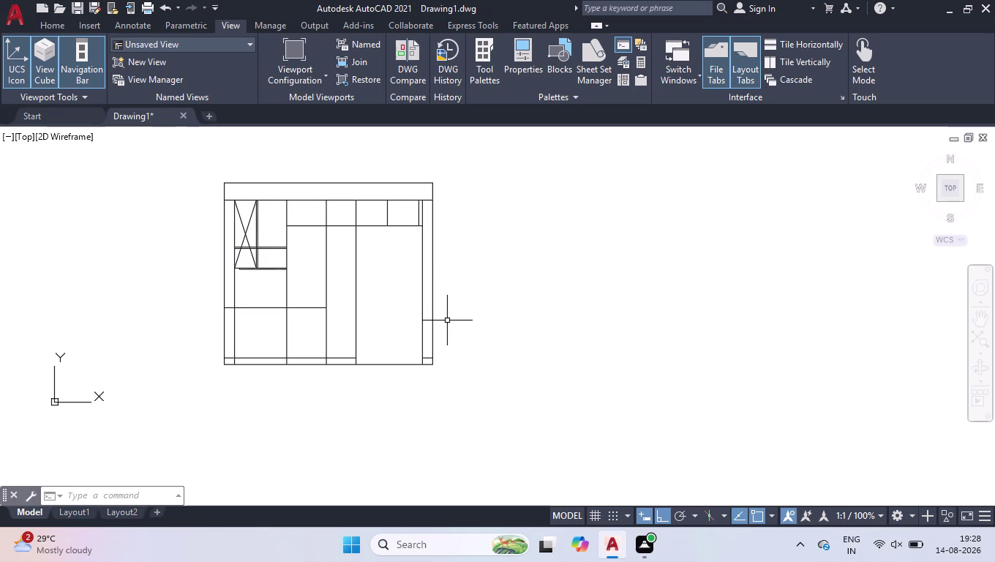
scroll(up, 3)
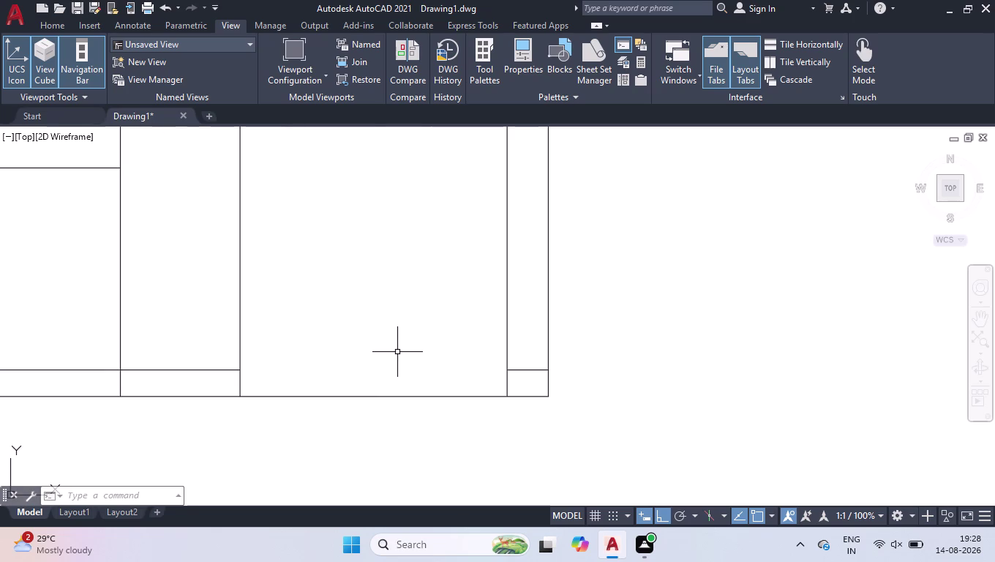
text(dli)
key(Return)
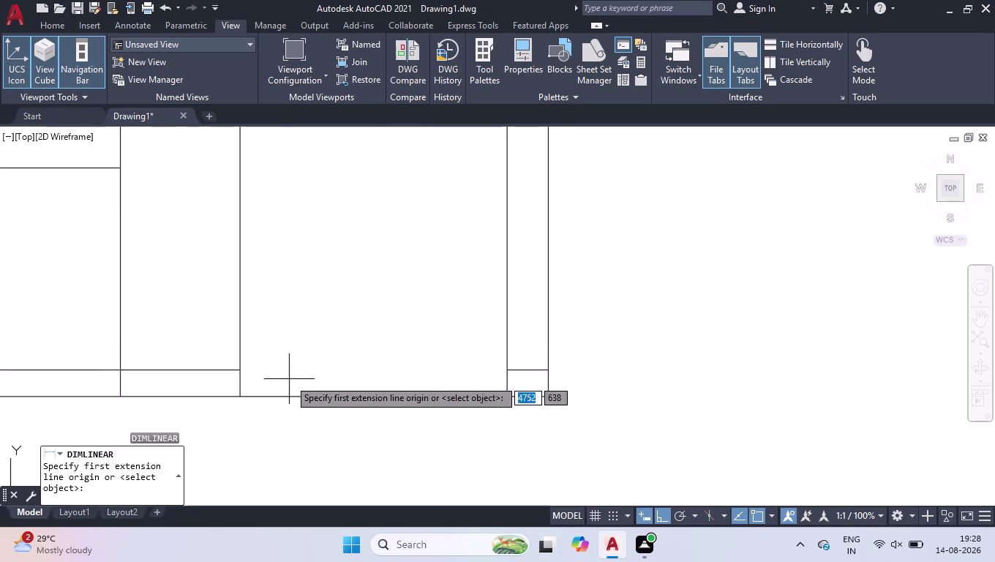
click(240, 397)
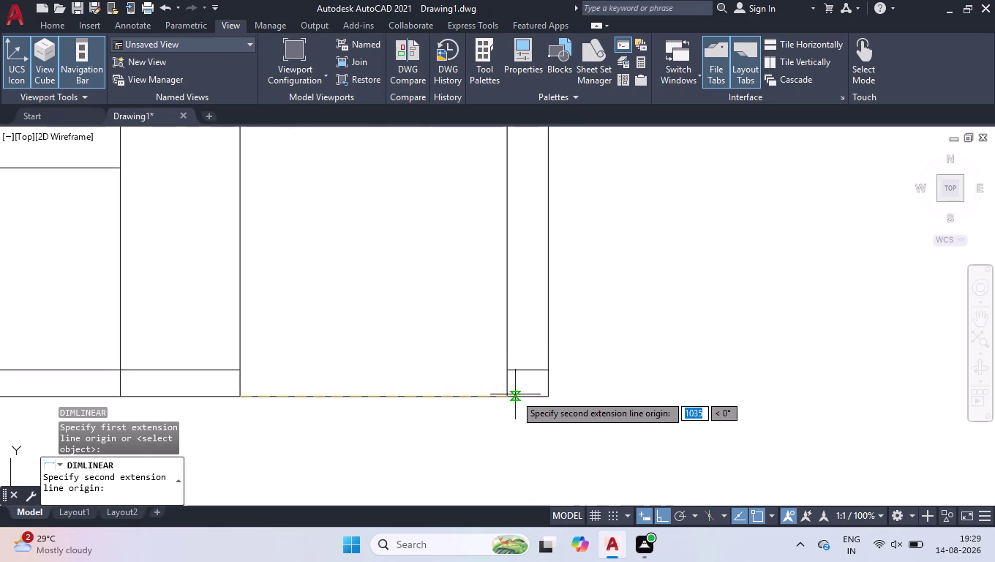
click(510, 394)
key(space)
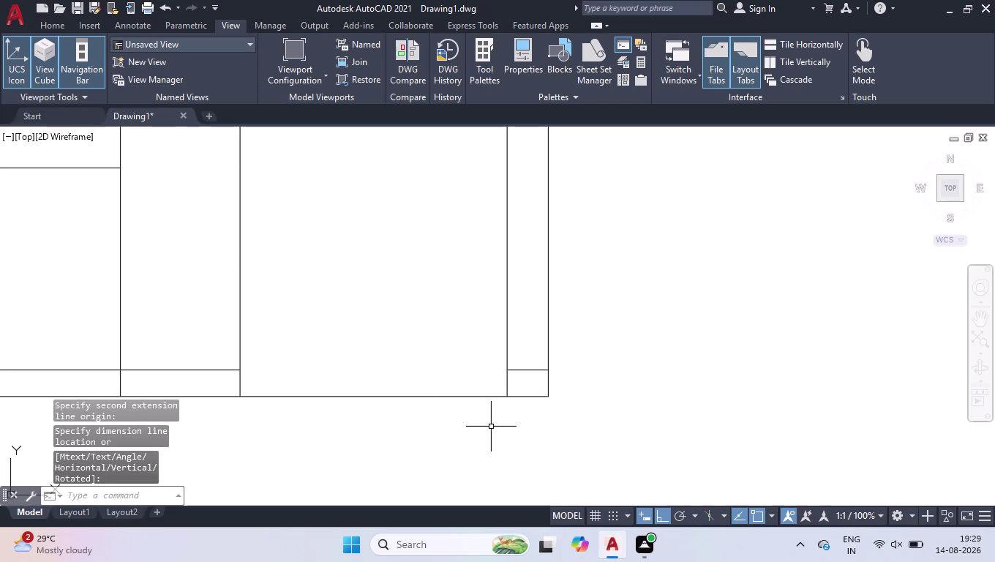
scroll(down, 3)
scroll(down, 3)
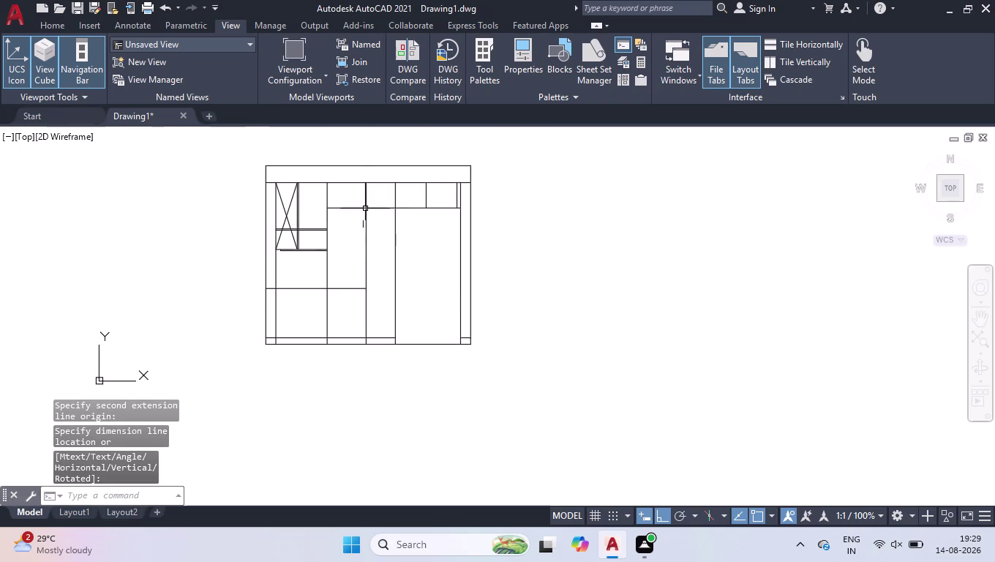
scroll(up, 3)
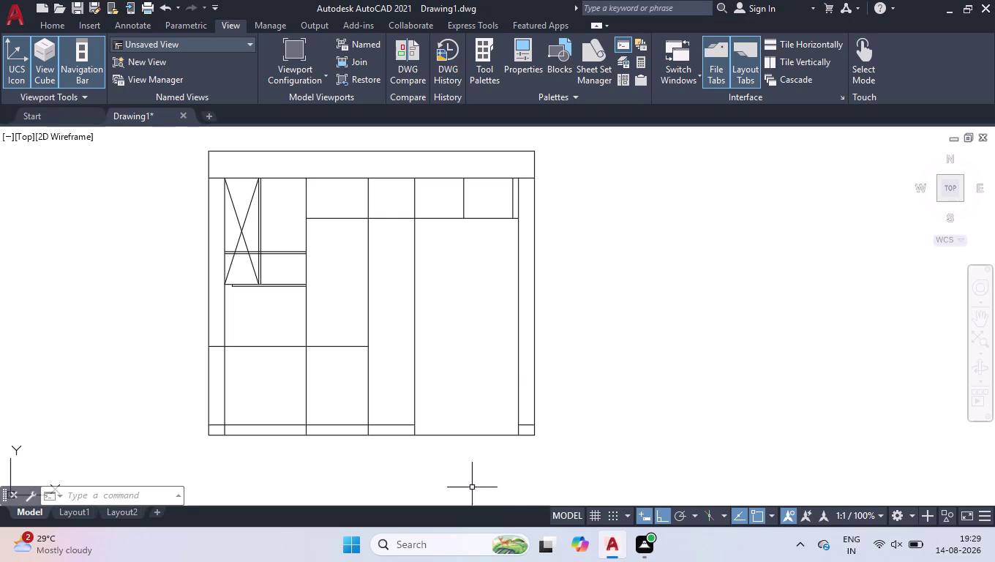
scroll(up, 3)
scroll(down, 3)
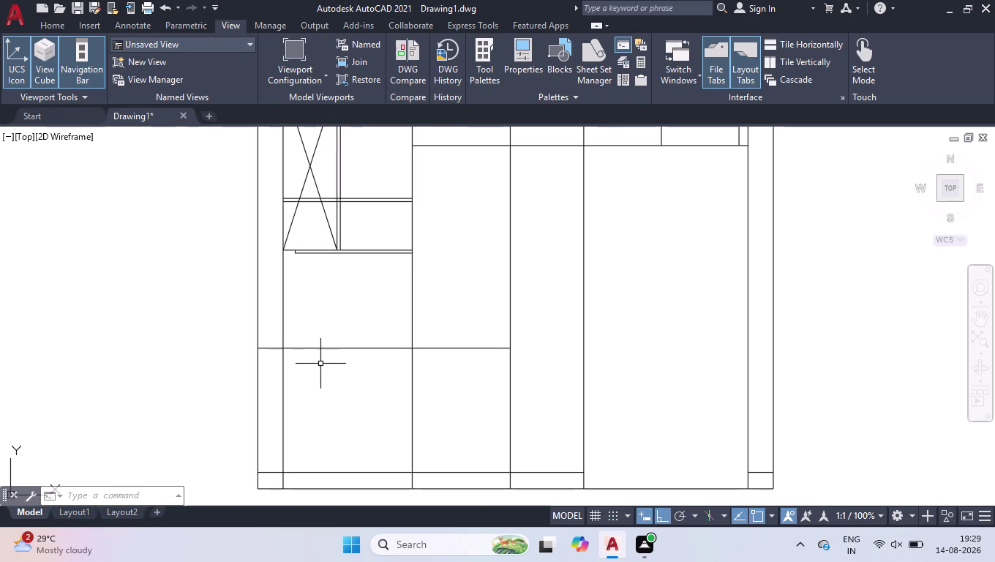
Offset the lower-left horizontal partition 40 units downward.
text(off)
key(Return)
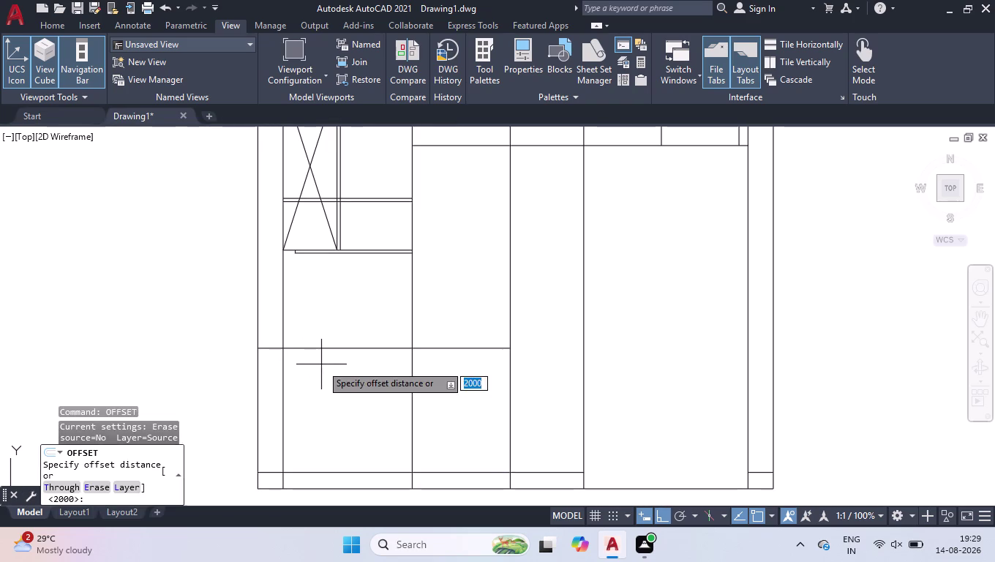
text(40)
key(Return)
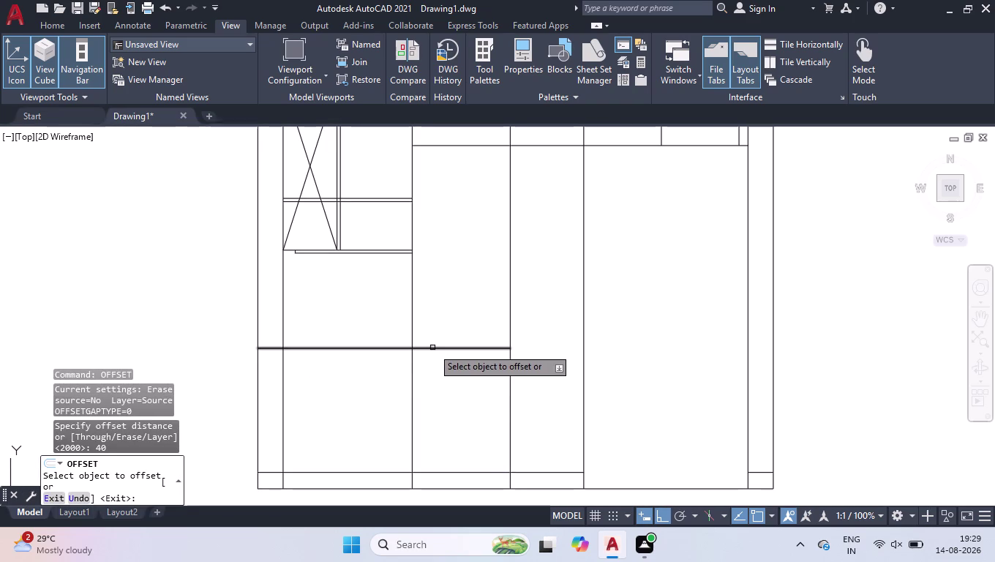
click(432, 346)
click(438, 380)
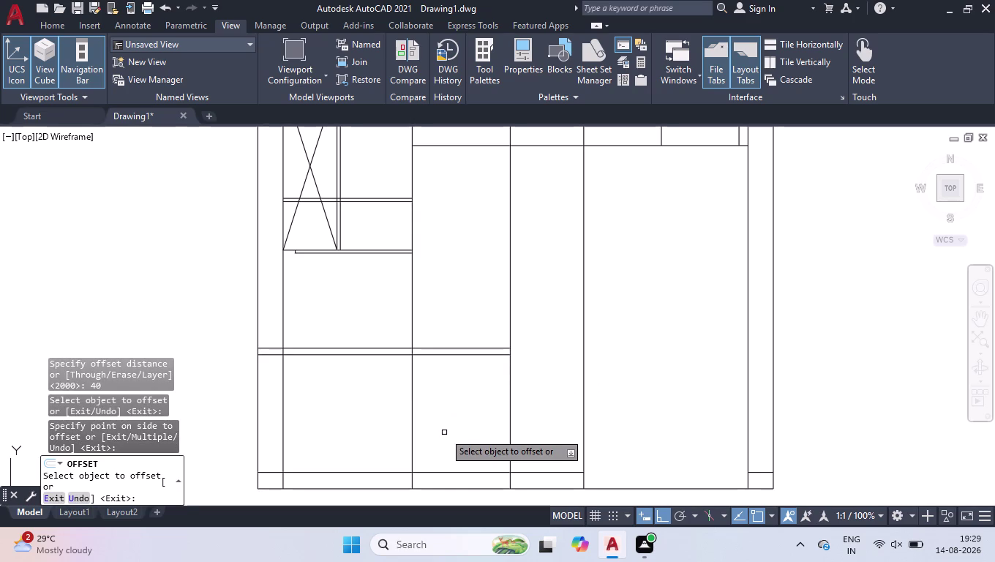
key(space)
Break the inner left wall line at the partition wall and near the bottom wall.
text(br)
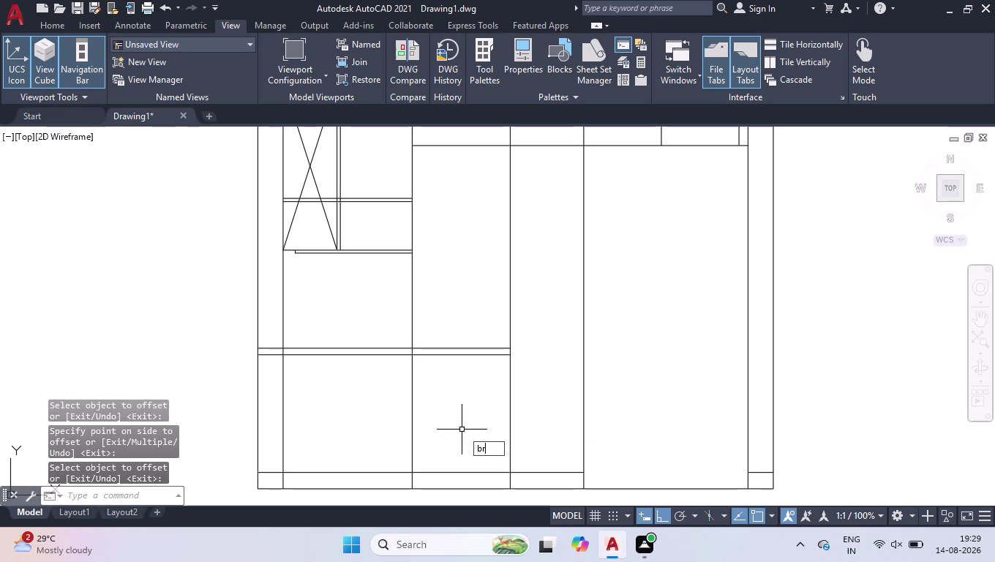
click(517, 470)
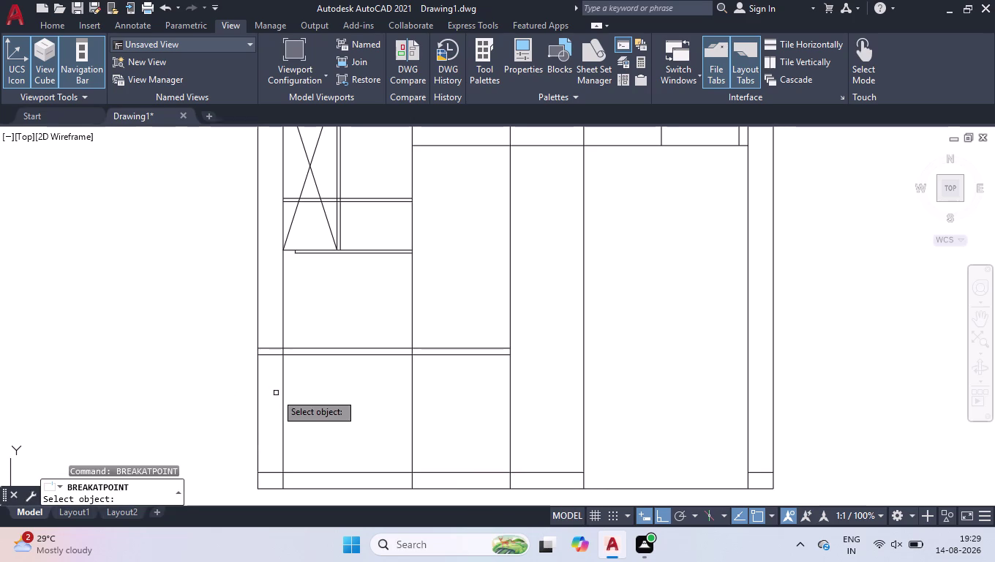
click(282, 393)
click(283, 354)
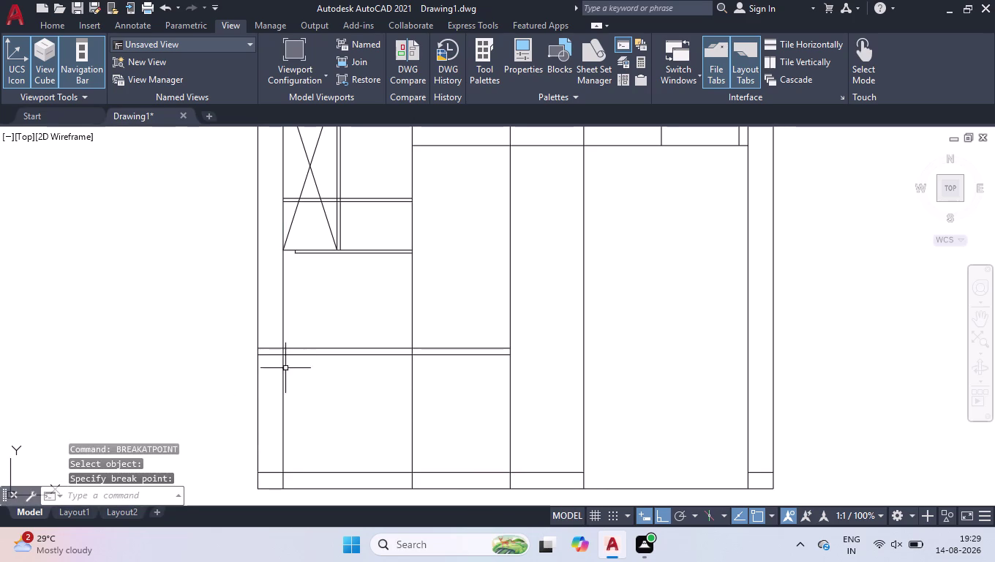
key(space)
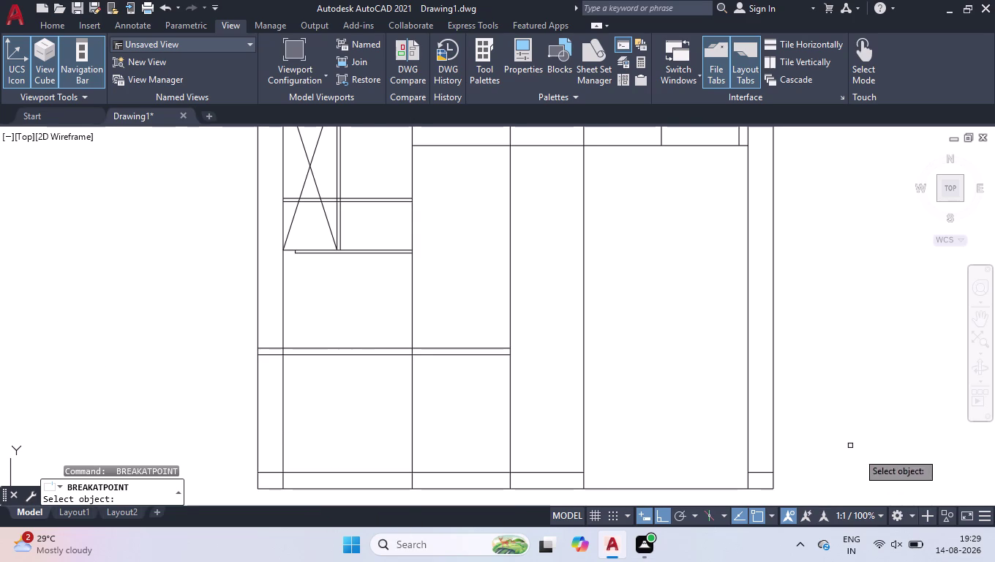
click(283, 456)
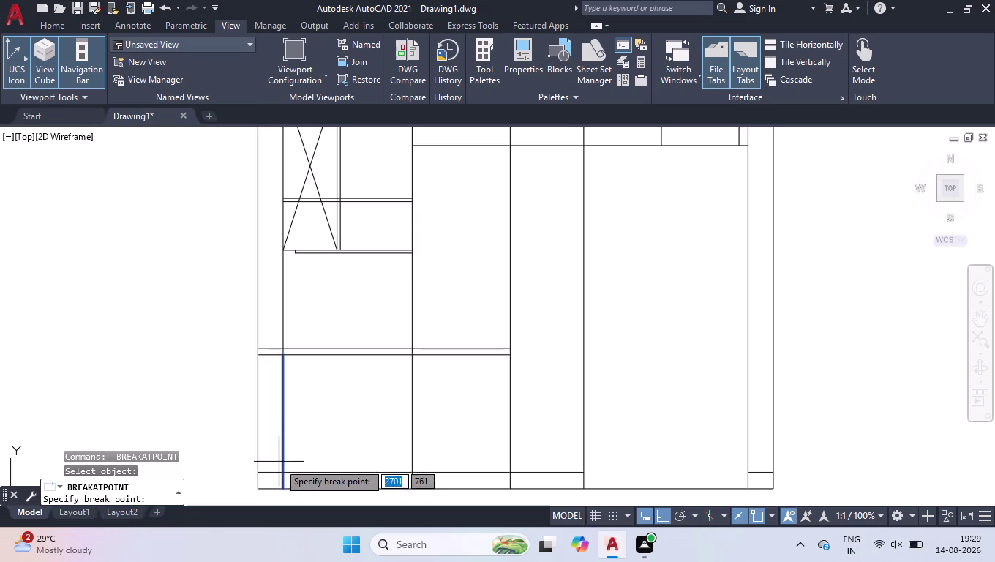
click(281, 472)
Offset the inner left wall line 600 units to the right.
text(of)
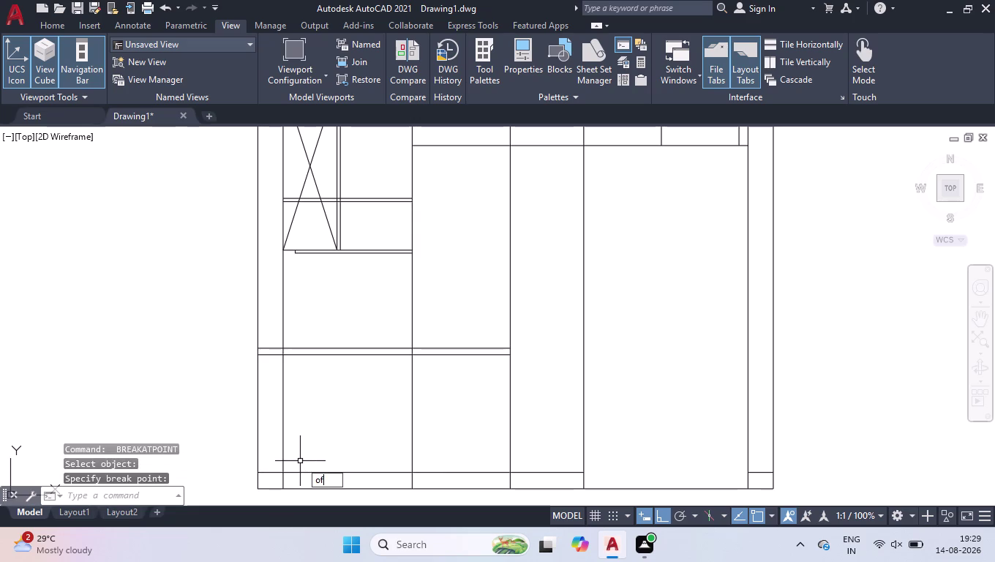
text(f)
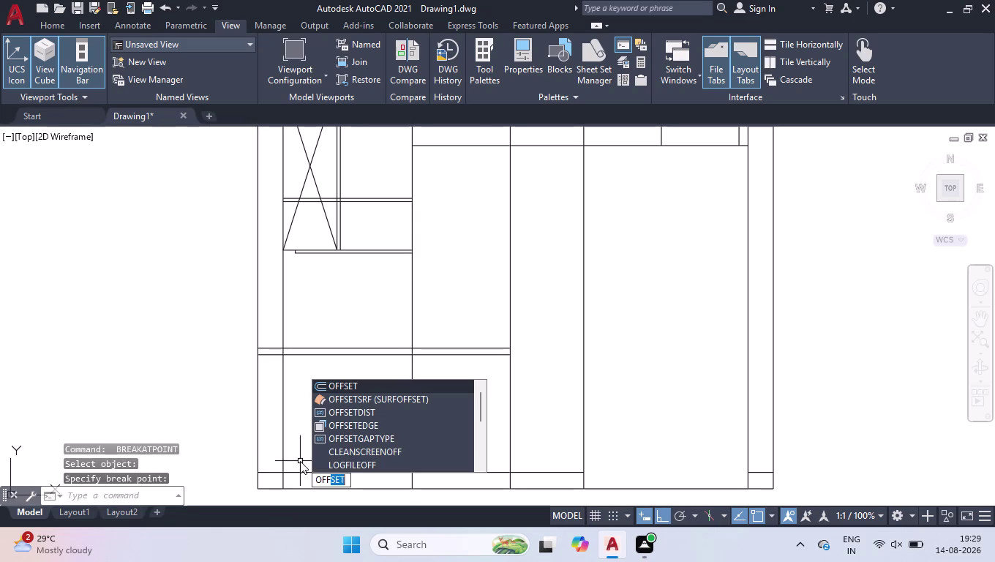
key(Return)
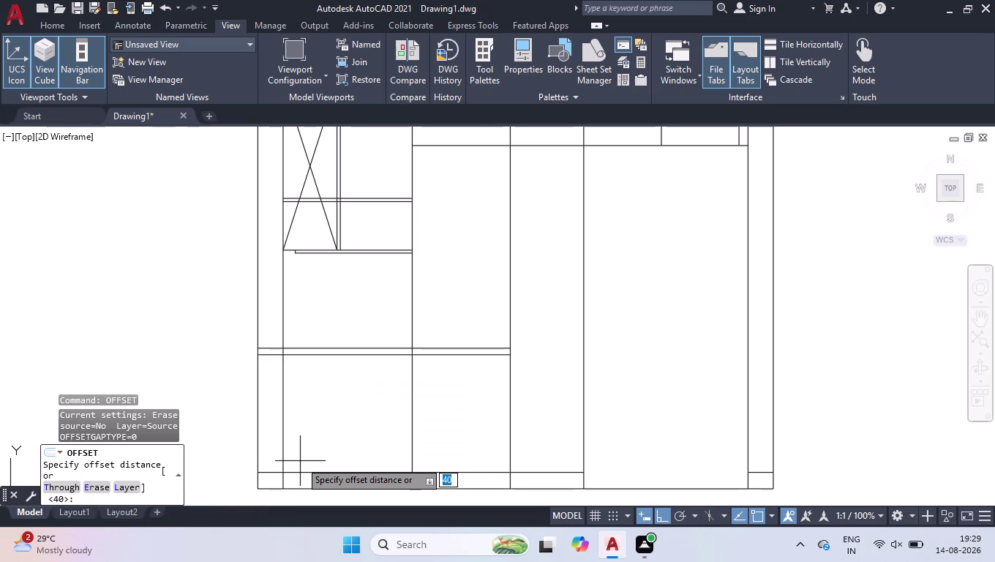
text(600)
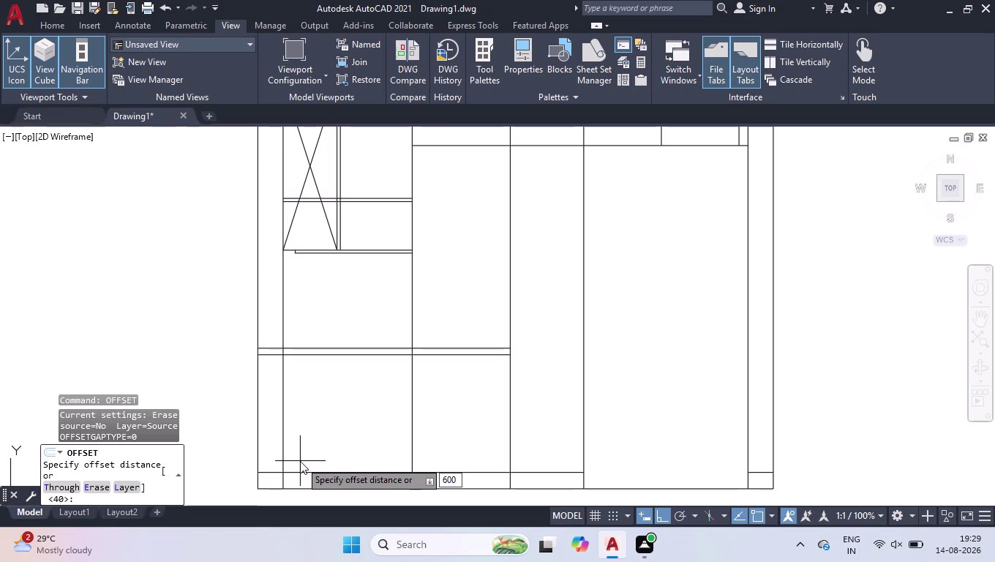
key(Return)
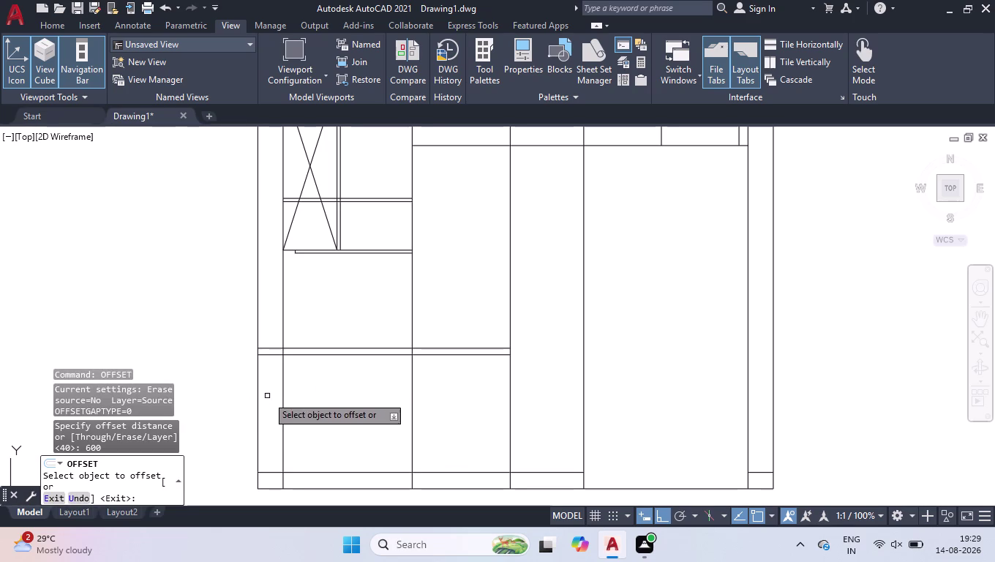
click(286, 391)
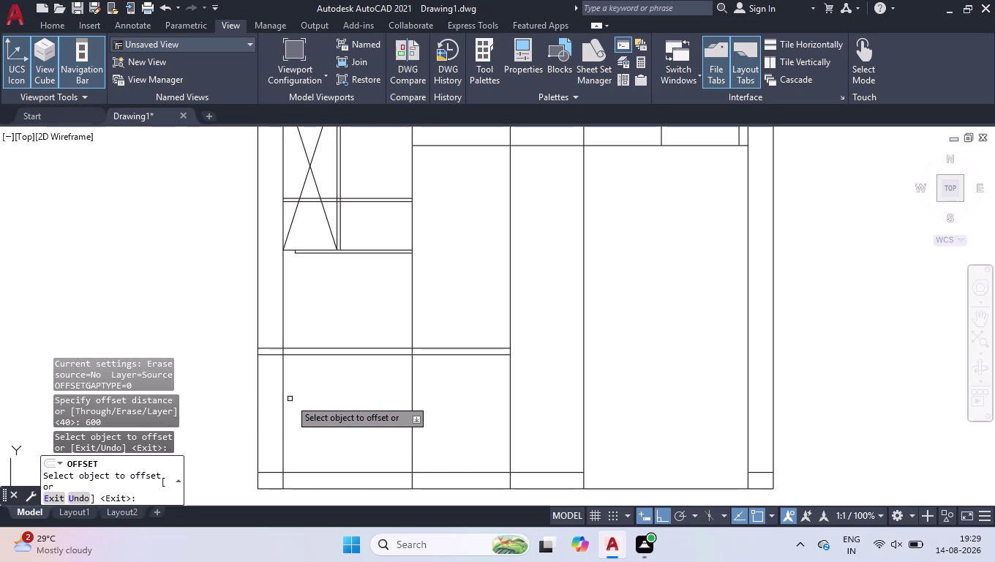
click(283, 398)
click(328, 394)
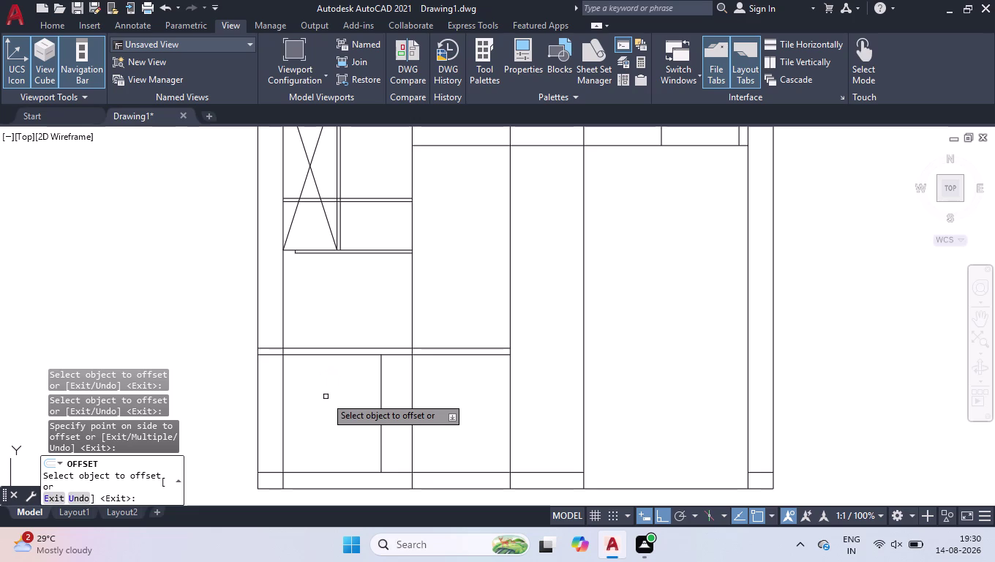
Offset the new partition line by 40, then that copy by 750 to the right.
click(381, 404)
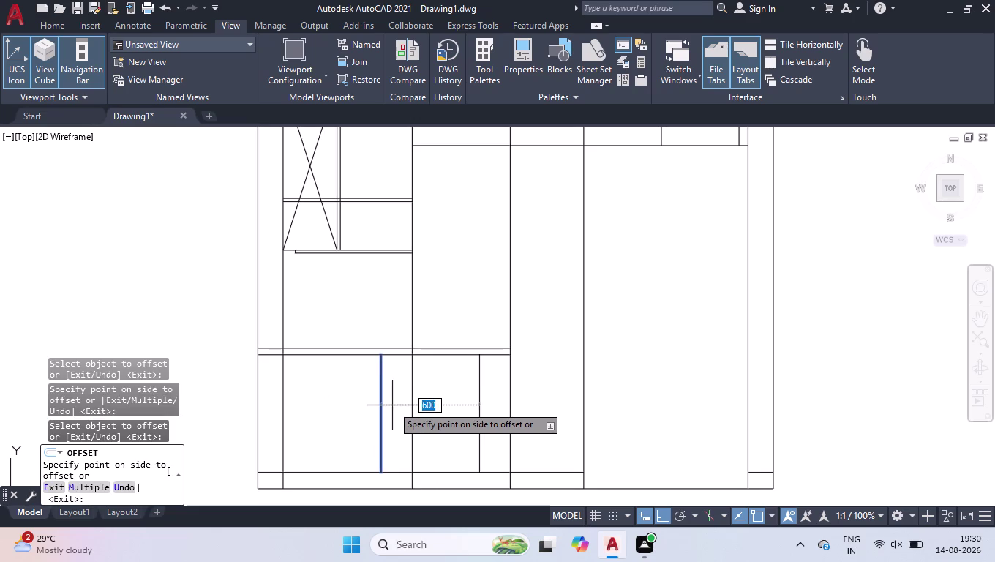
text(40)
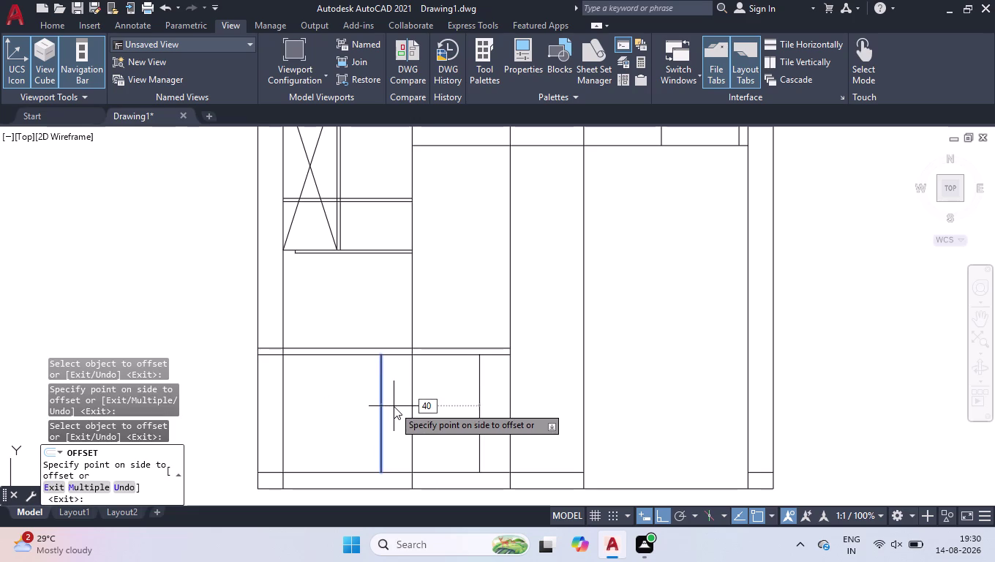
key(Return)
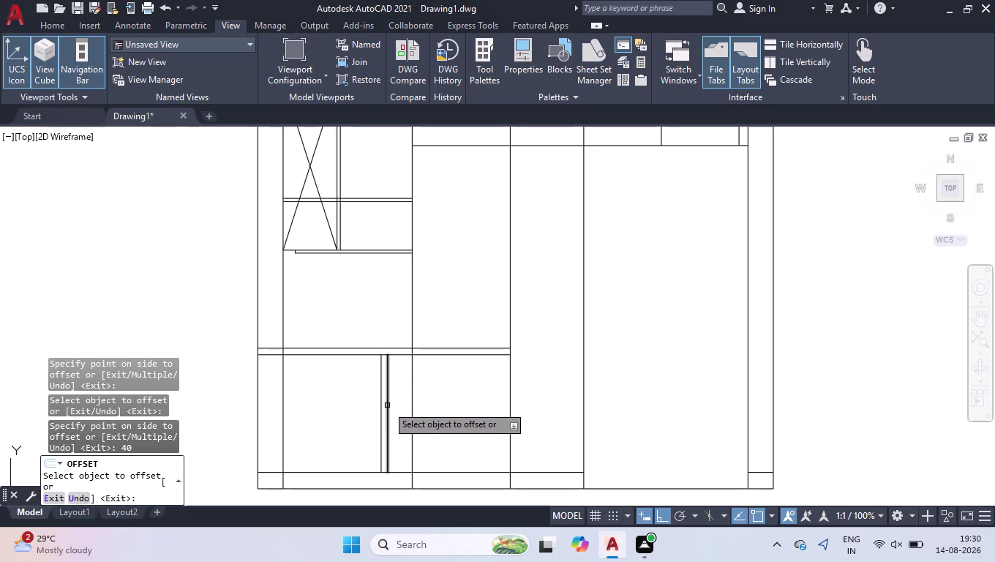
click(388, 405)
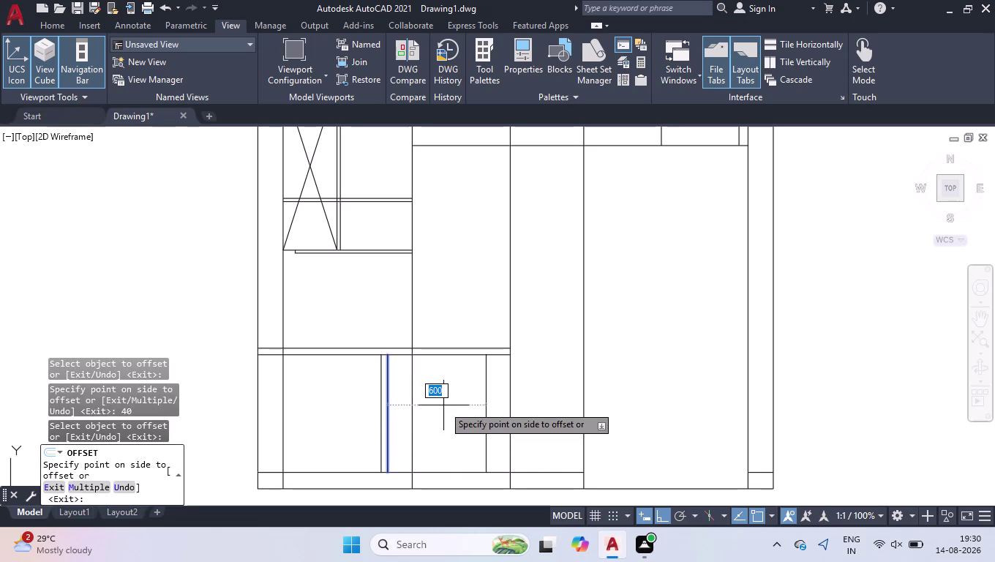
text(750)
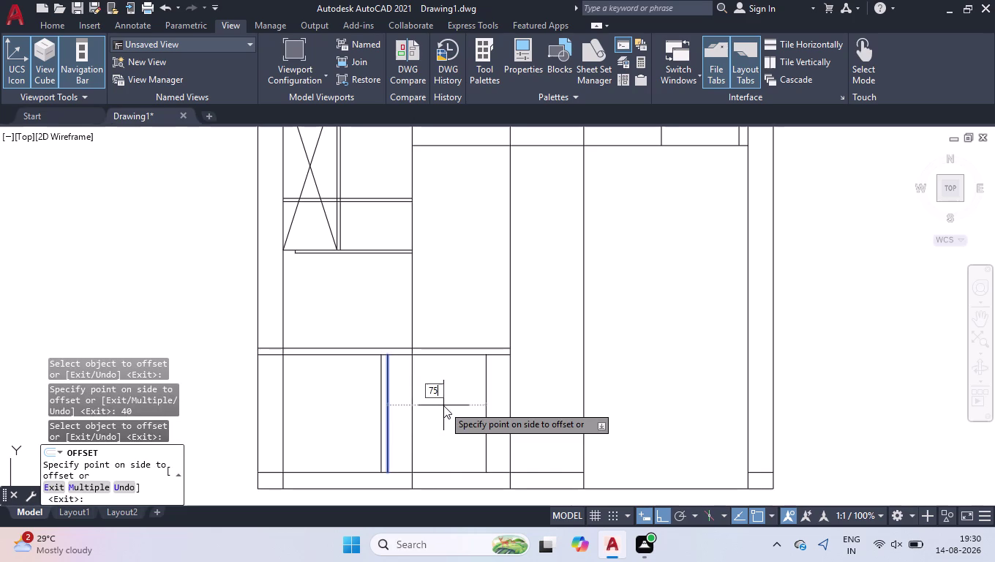
key(Return)
key(space)
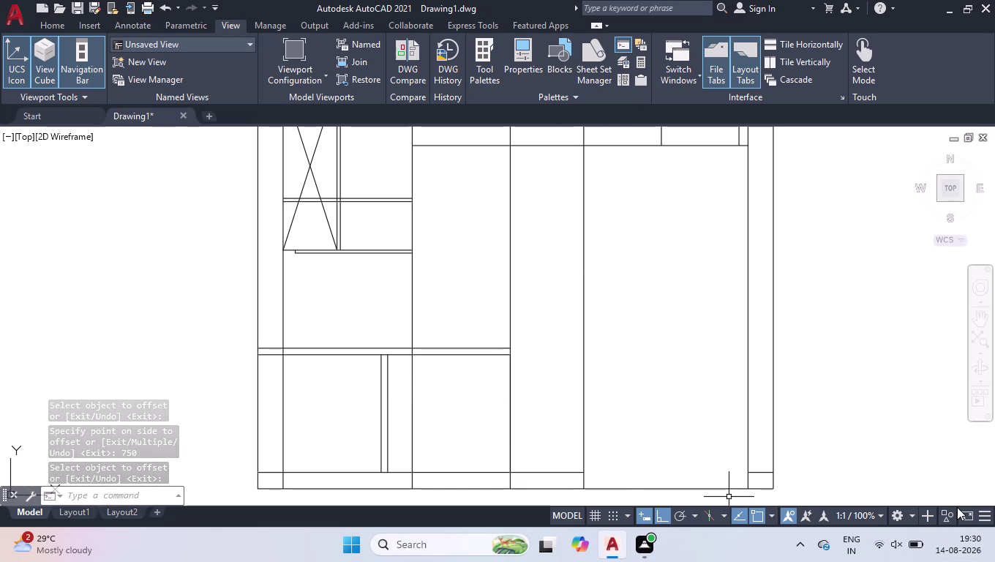
click(511, 396)
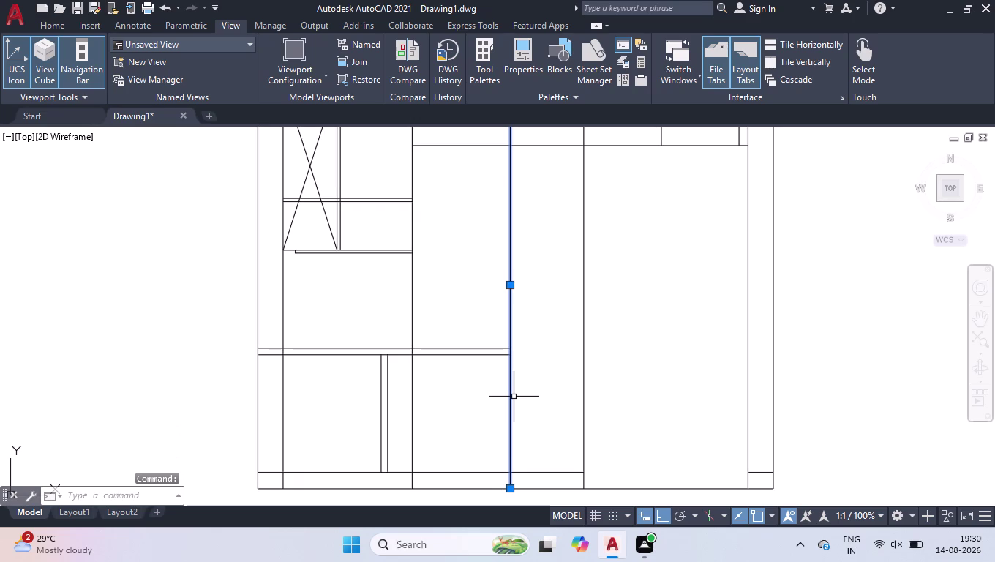
click(662, 394)
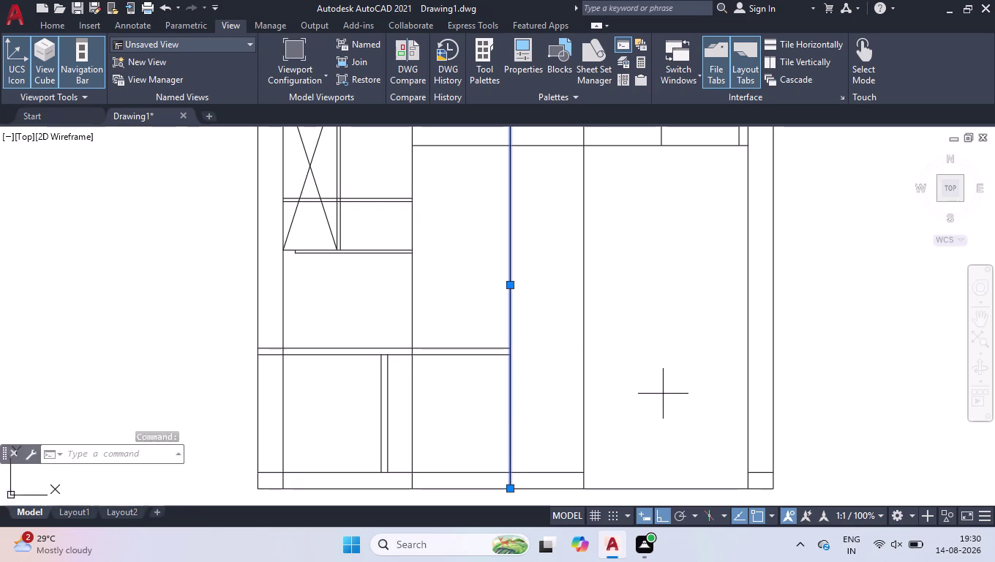
double_click(663, 394)
key(space)
key(space)
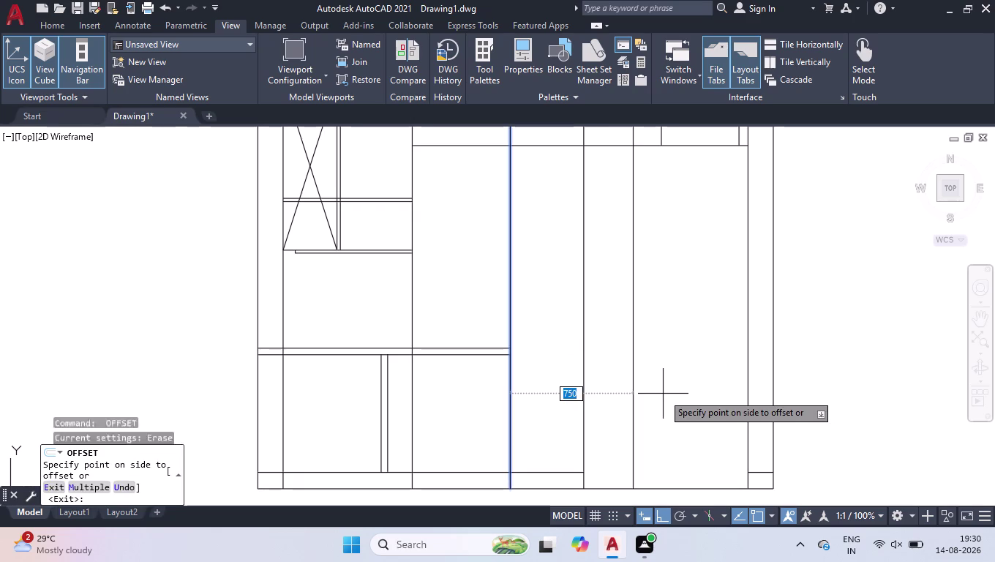
key(space)
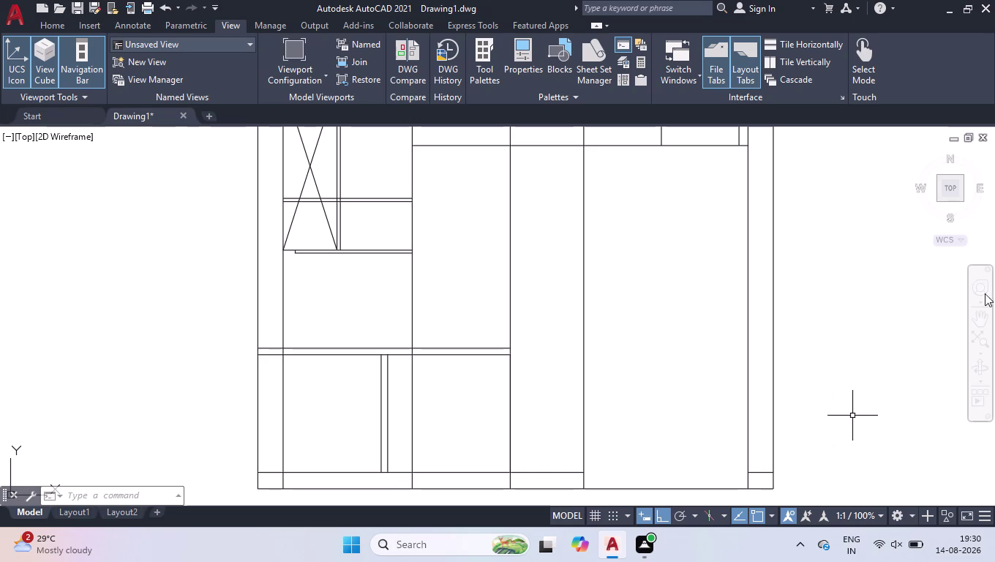
click(509, 384)
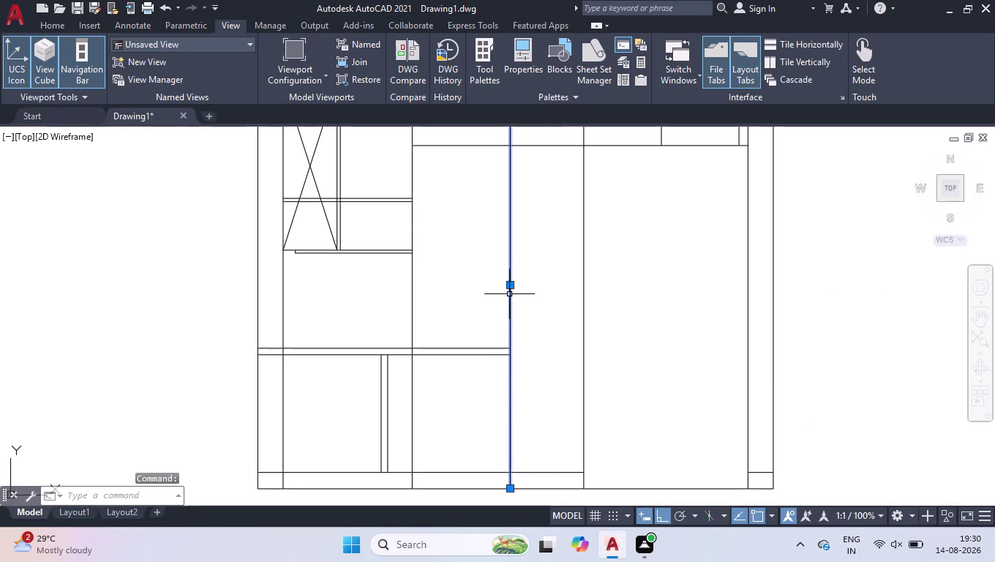
Erase the short stray vertical line, undoing an accidental deletion along the way.
click(509, 284)
click(521, 281)
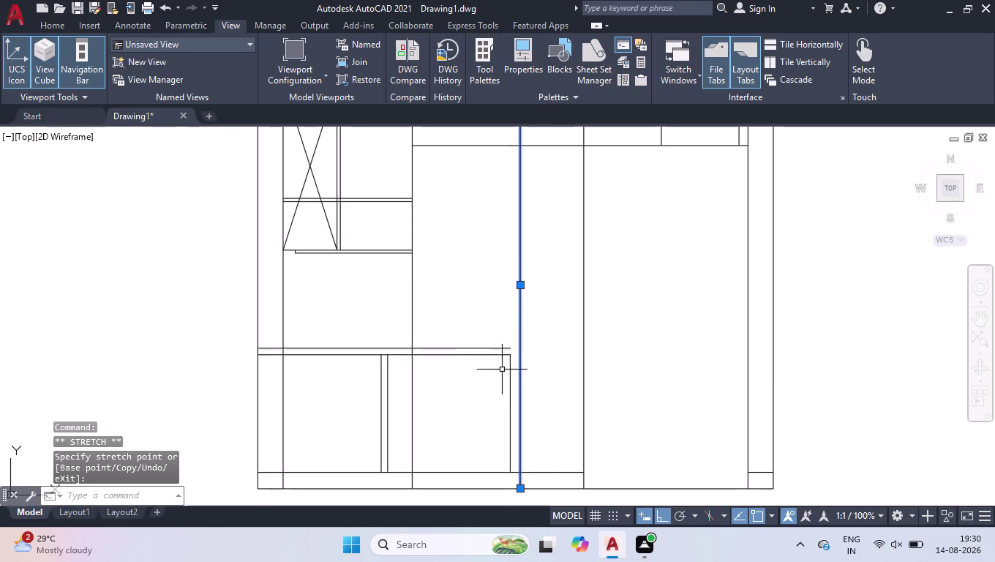
click(508, 376)
key(Delete)
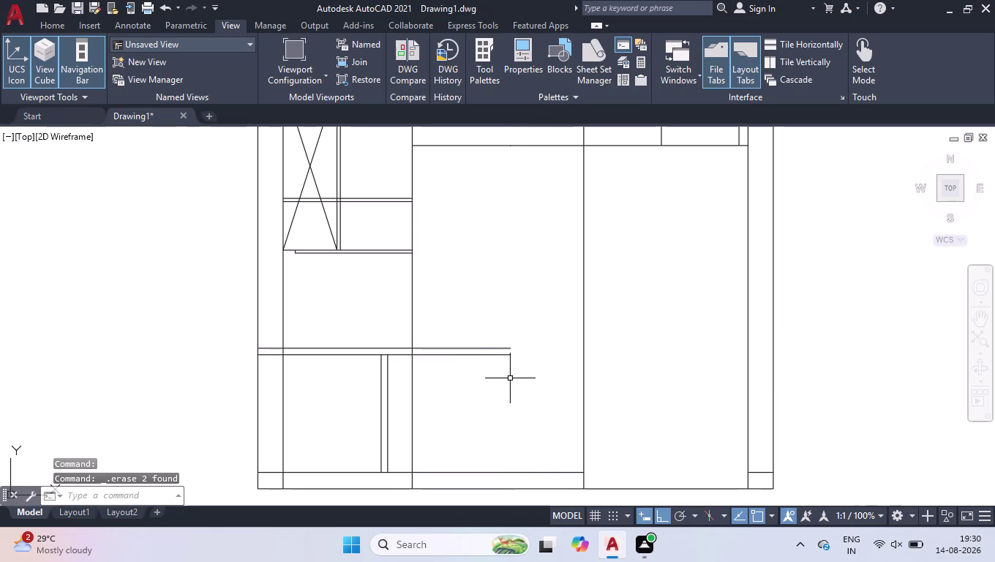
key(u)
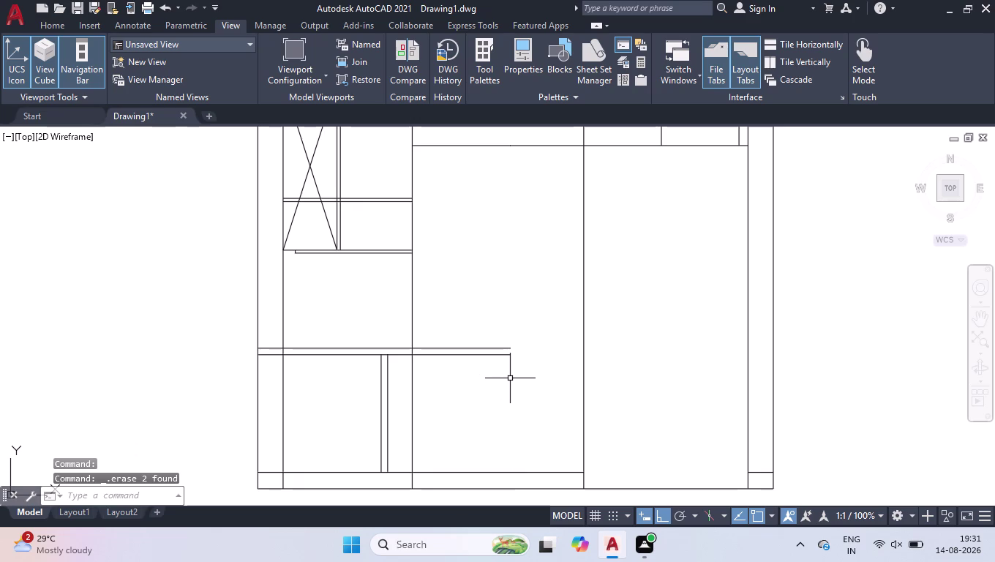
key(Return)
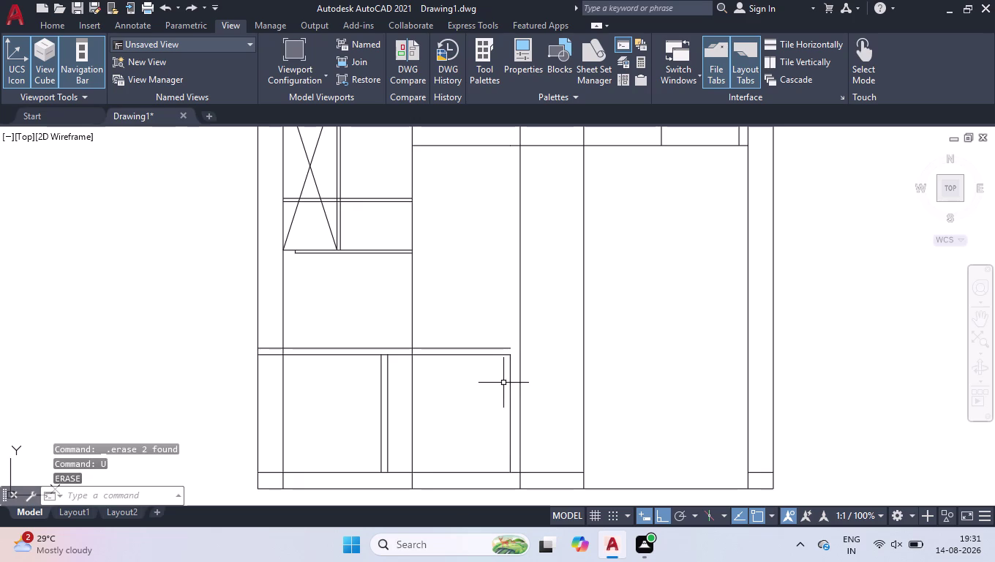
click(511, 375)
key(Delete)
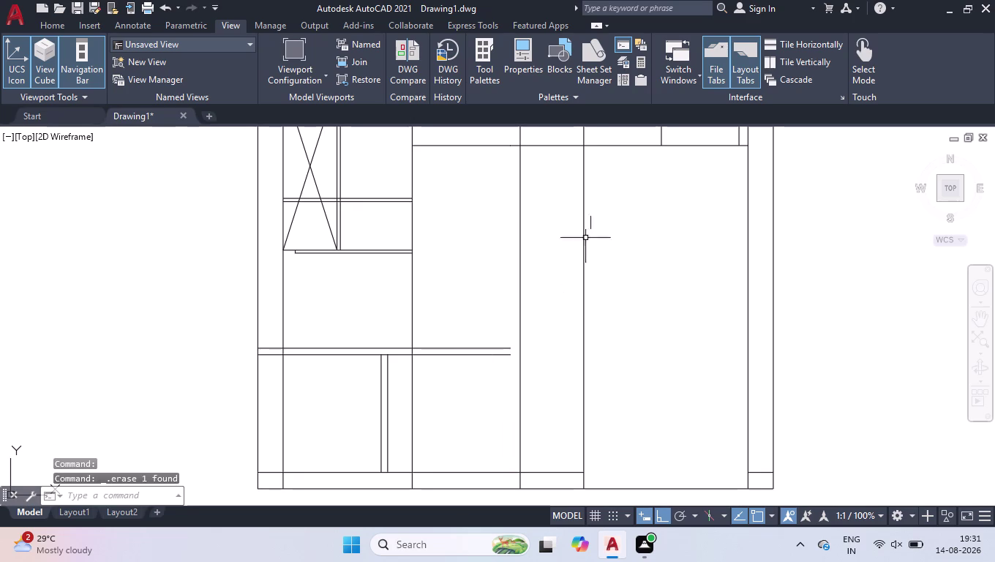
Select the long vertical partition and grip-move it slightly to the left.
click(520, 243)
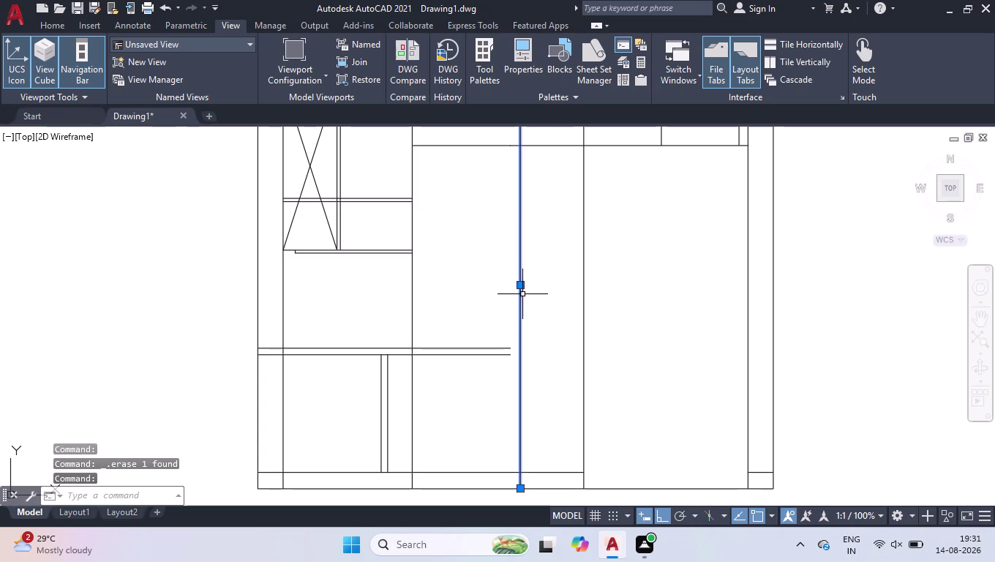
click(525, 275)
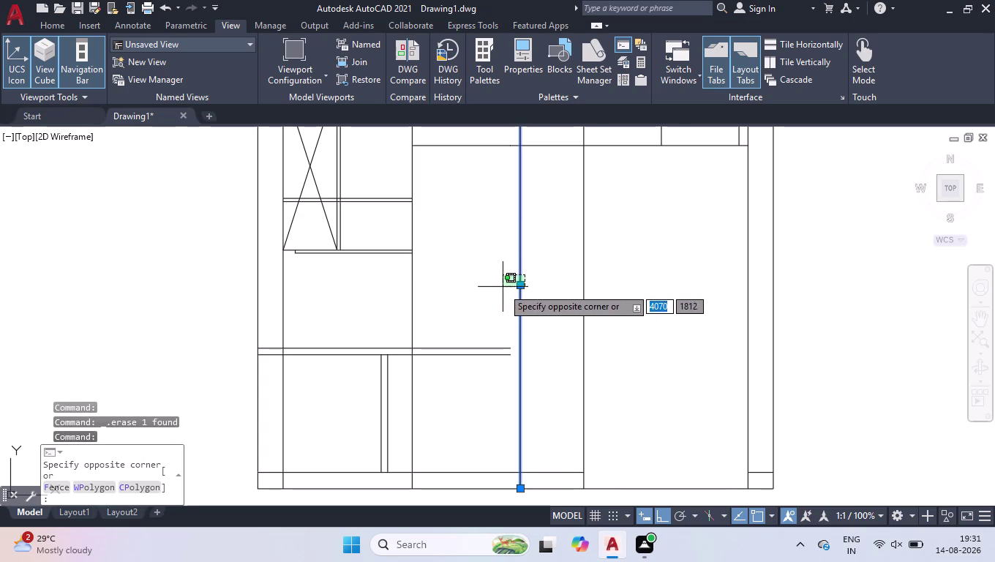
click(510, 285)
click(520, 285)
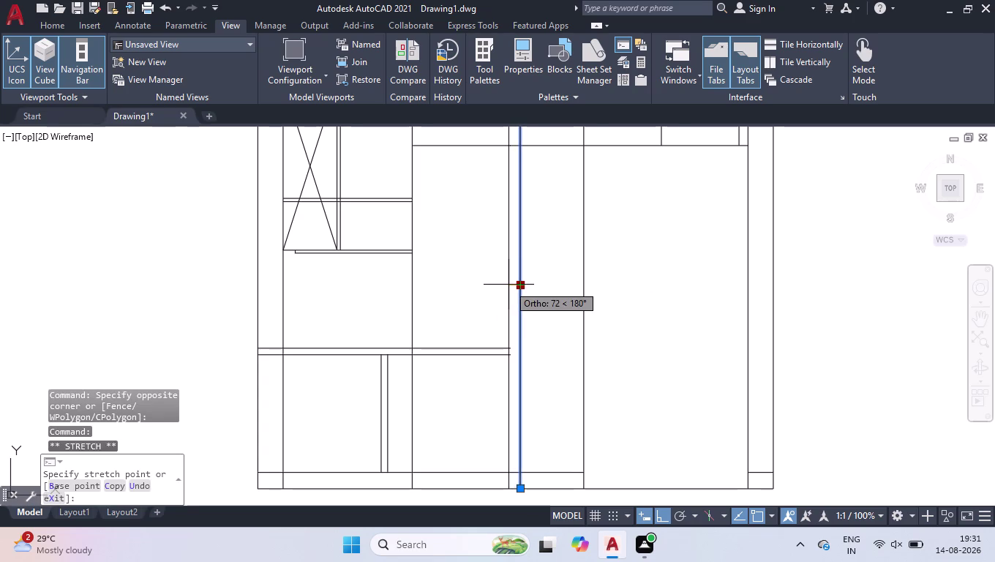
click(509, 285)
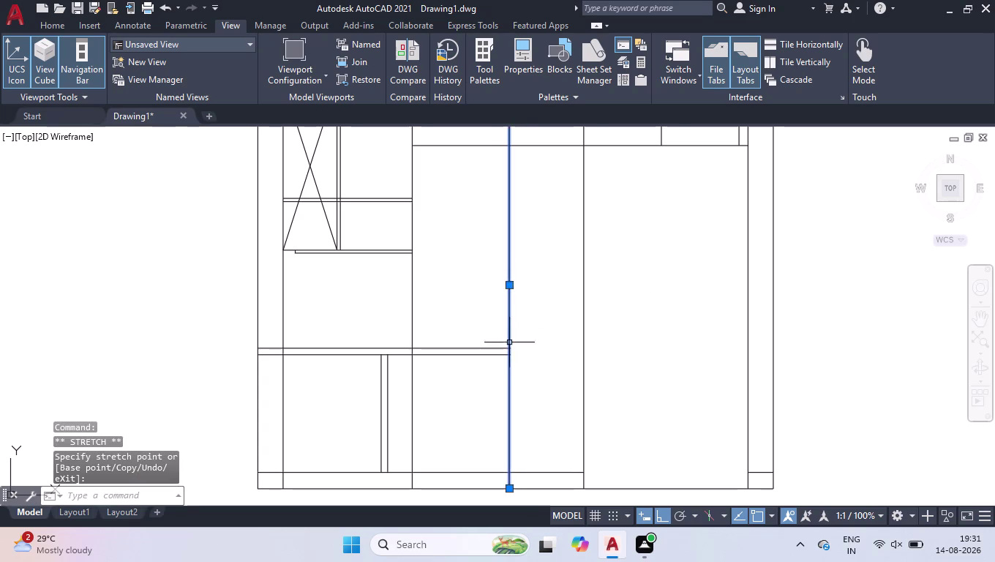
scroll(up, 3)
scroll(down, 3)
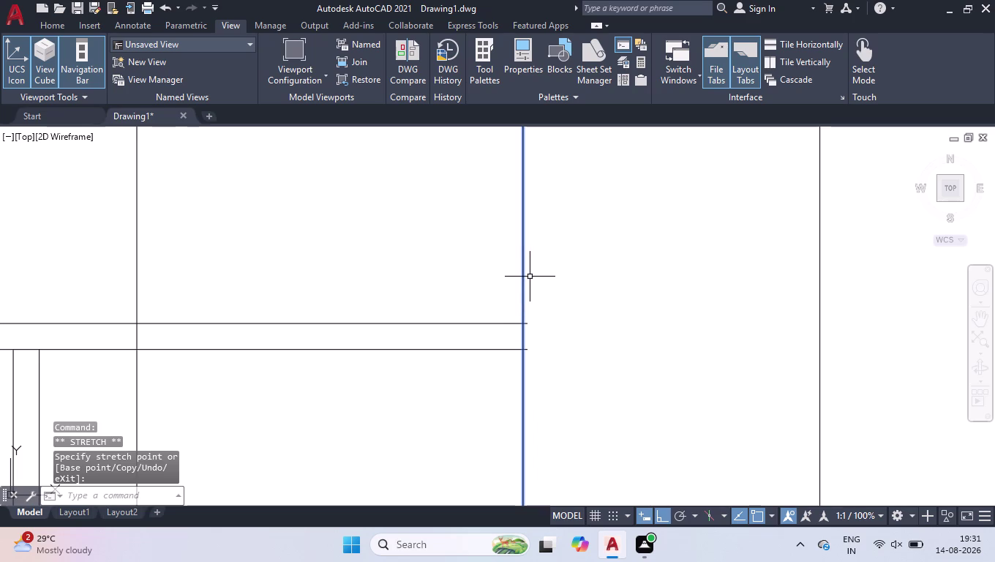
Move the vertical partition line from its endpoint to align with the horizontal wall end.
text(mov)
key(Return)
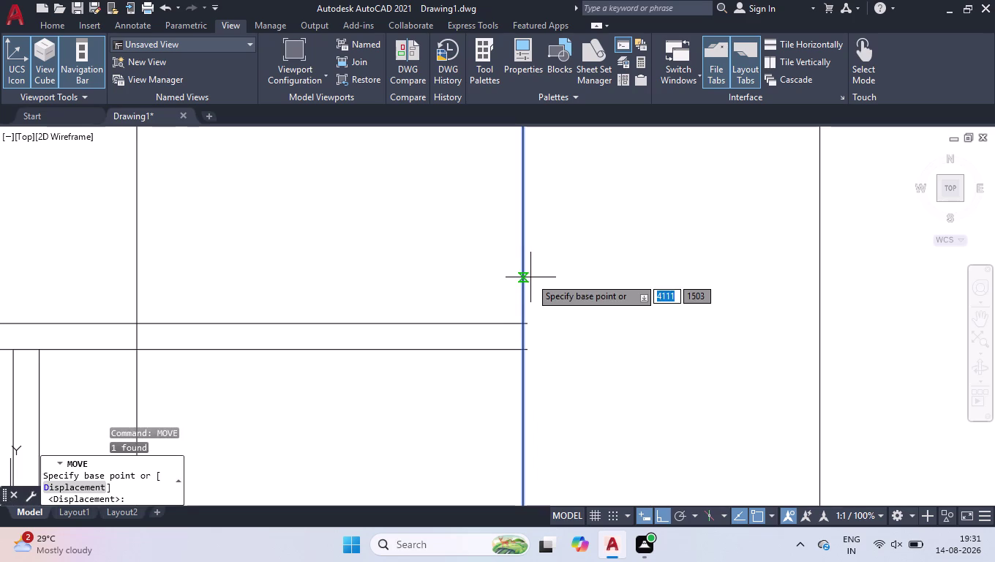
click(526, 327)
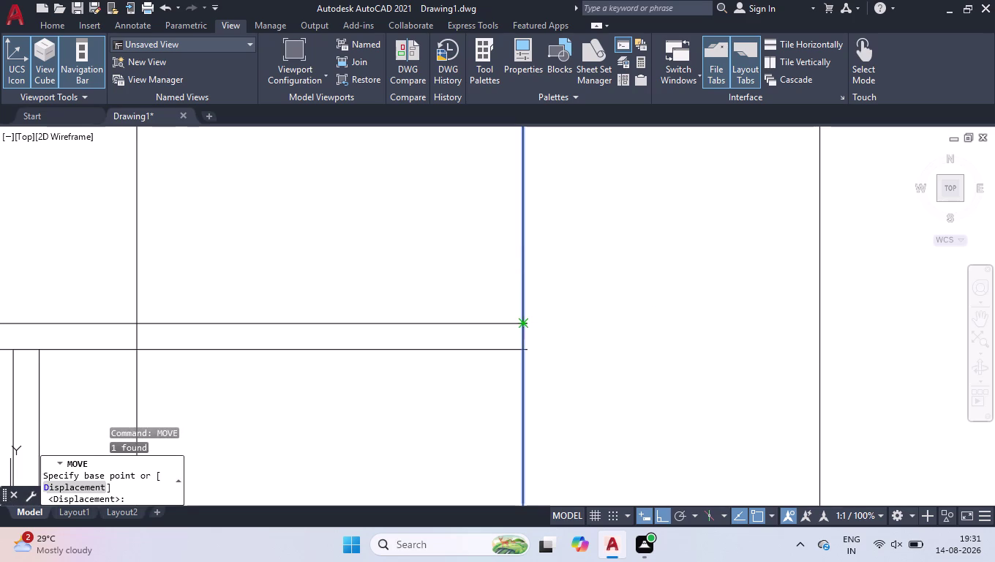
scroll(up, 3)
scroll(up, 3)
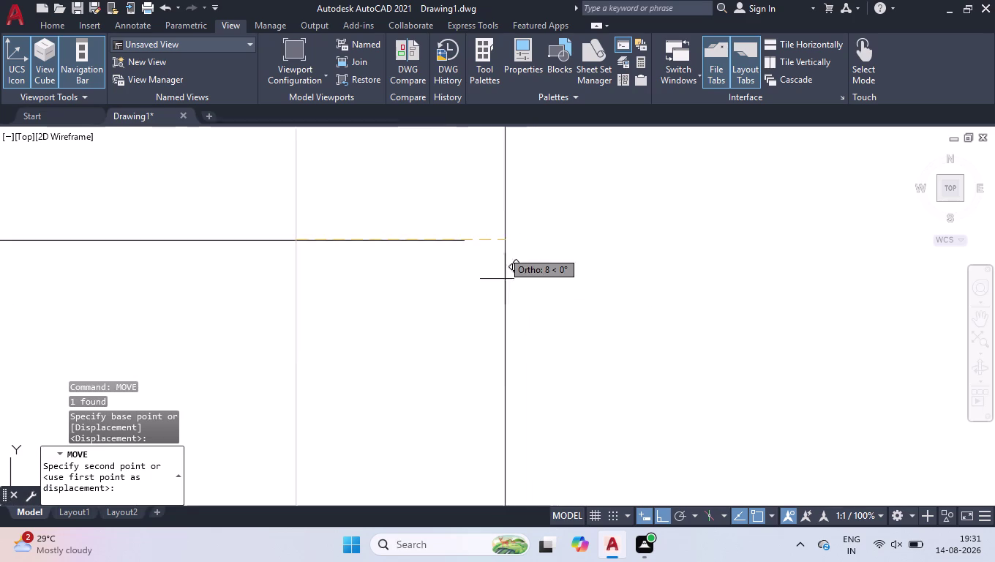
click(464, 243)
scroll(down, 3)
scroll(down, 3)
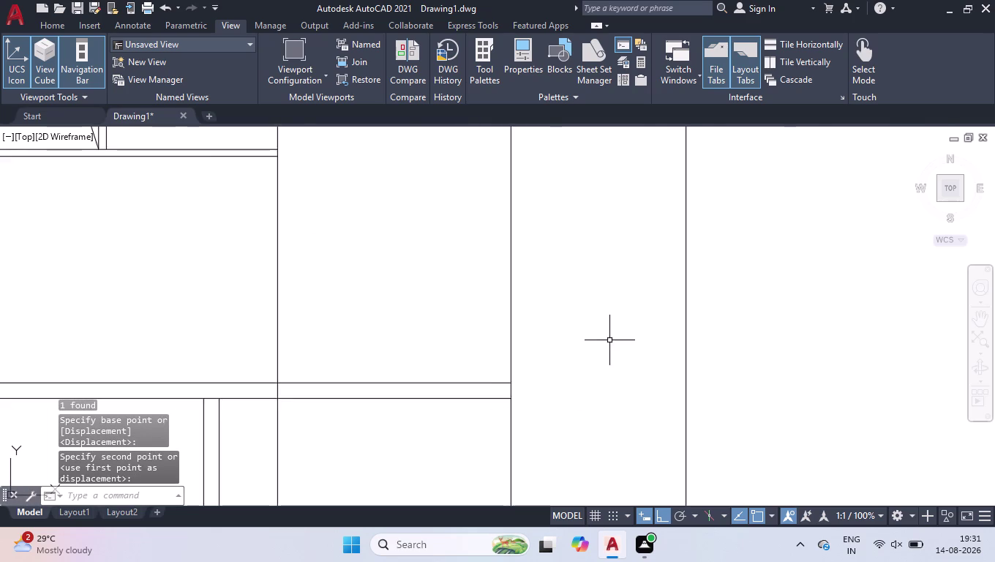
scroll(down, 3)
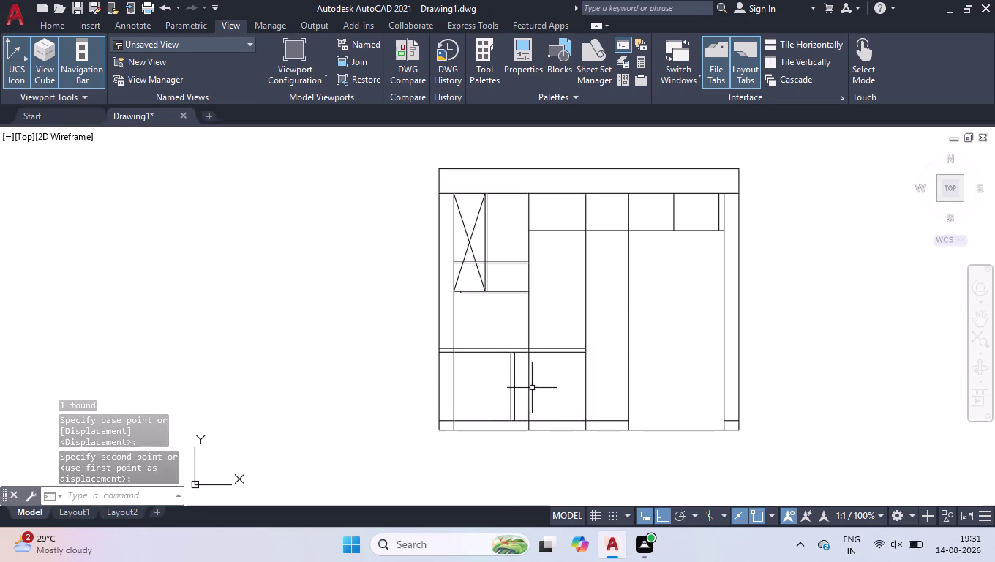
text(tr)
key(Return)
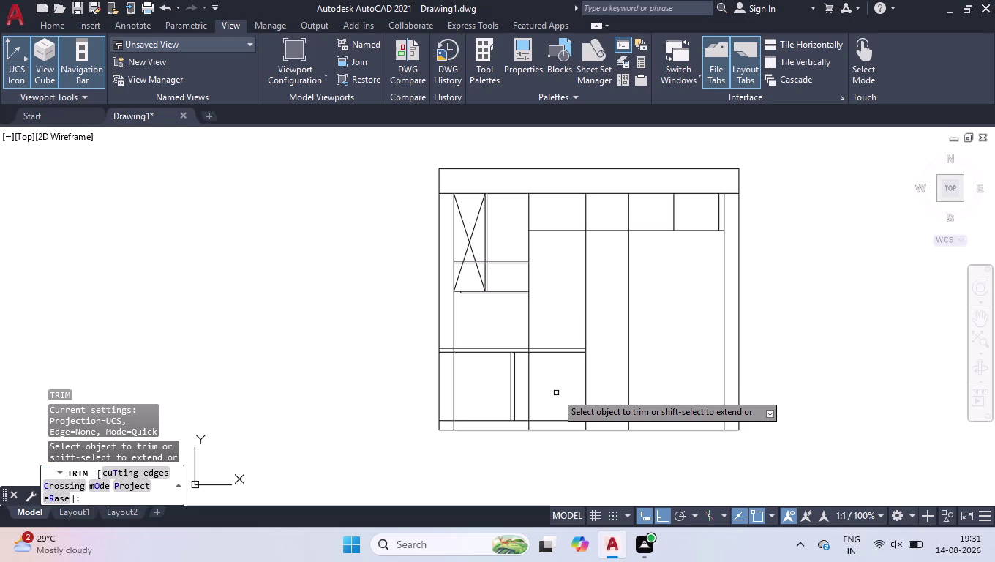
Trim the three vertical line pieces poking through the double horizontal wall.
scroll(up, 3)
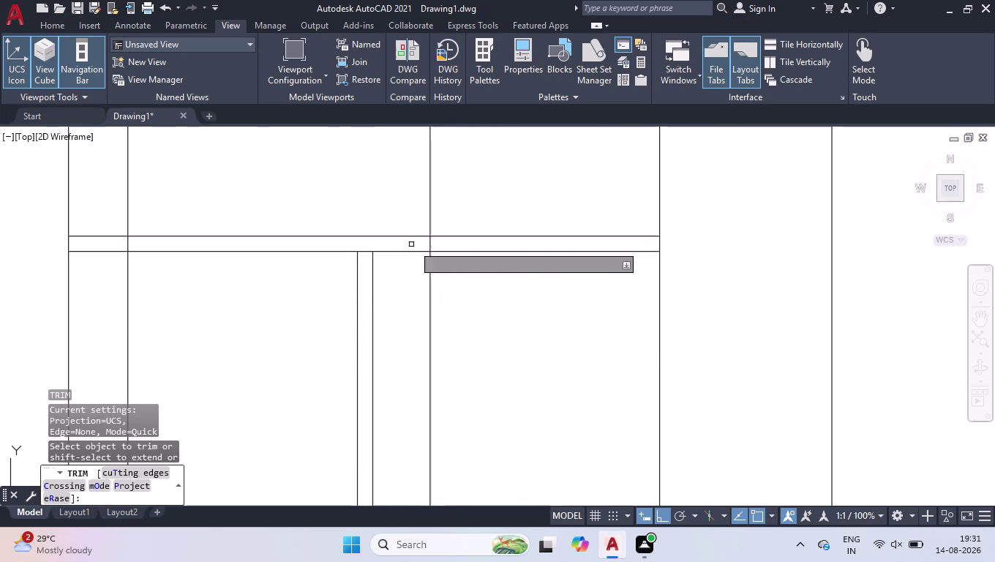
click(422, 242)
click(457, 251)
click(428, 289)
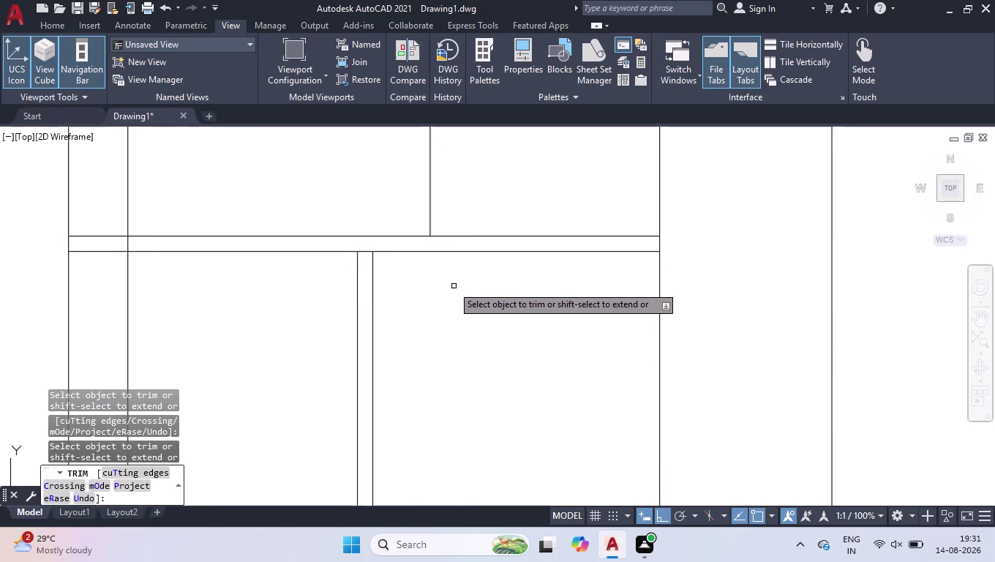
scroll(down, 3)
key(space)
scroll(down, 3)
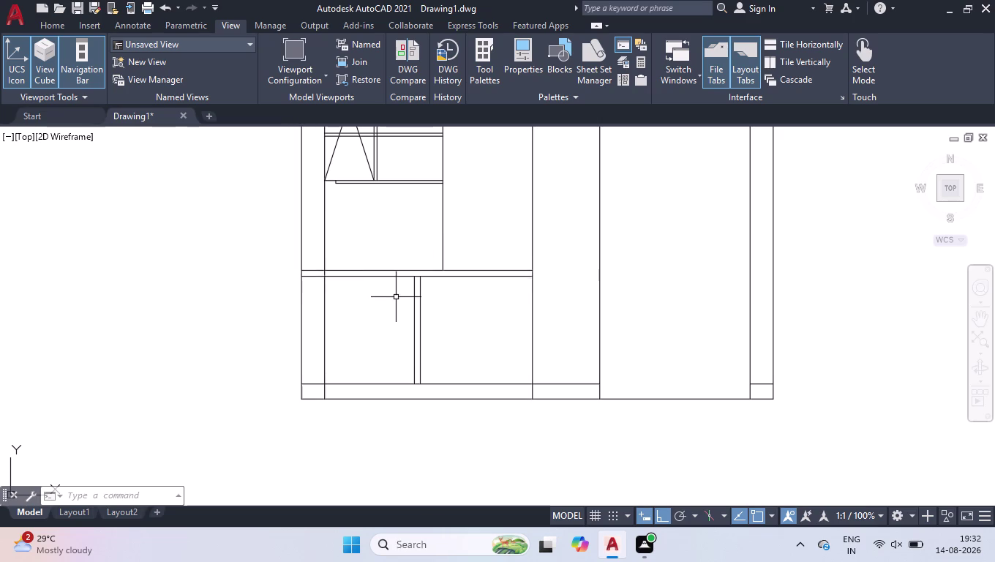
Offset the lower vertical partition line 20 units to its right.
text(o)
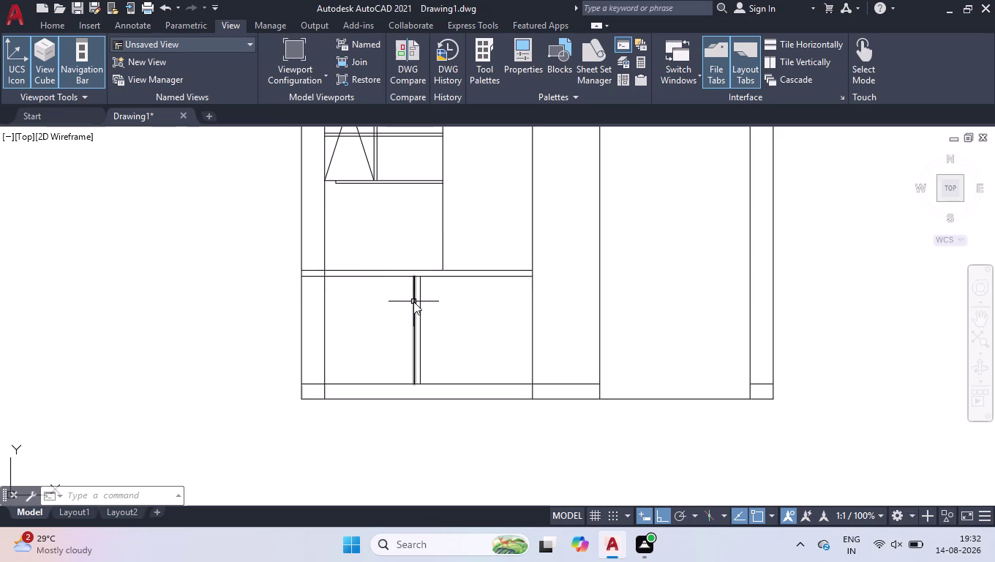
text(ff)
key(Return)
text(20)
key(Return)
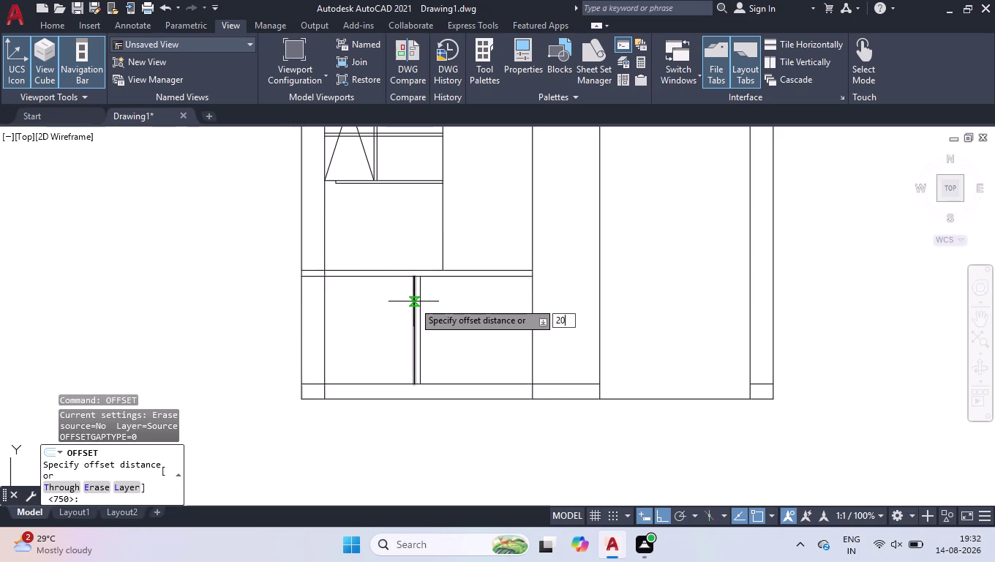
click(413, 301)
click(404, 299)
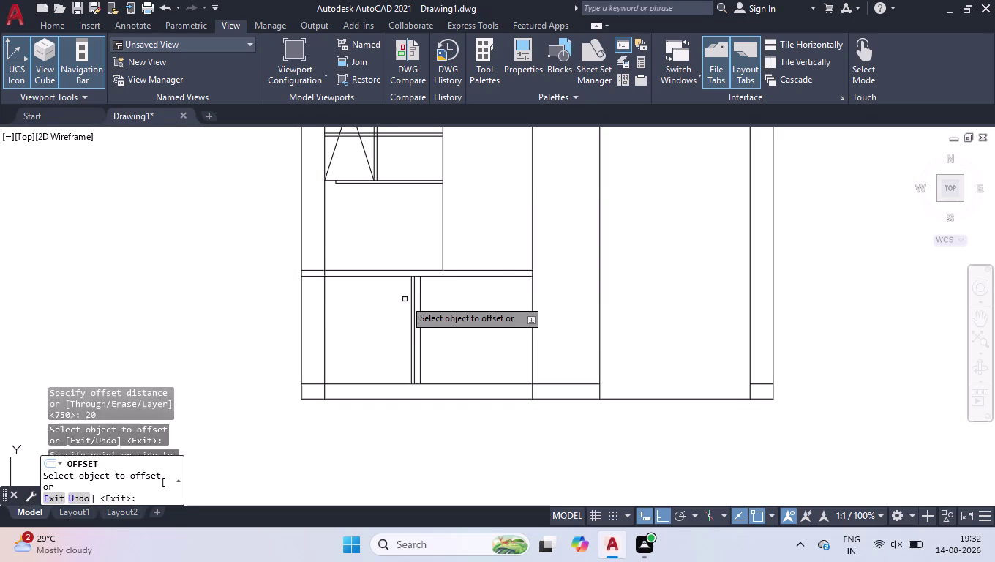
key(space)
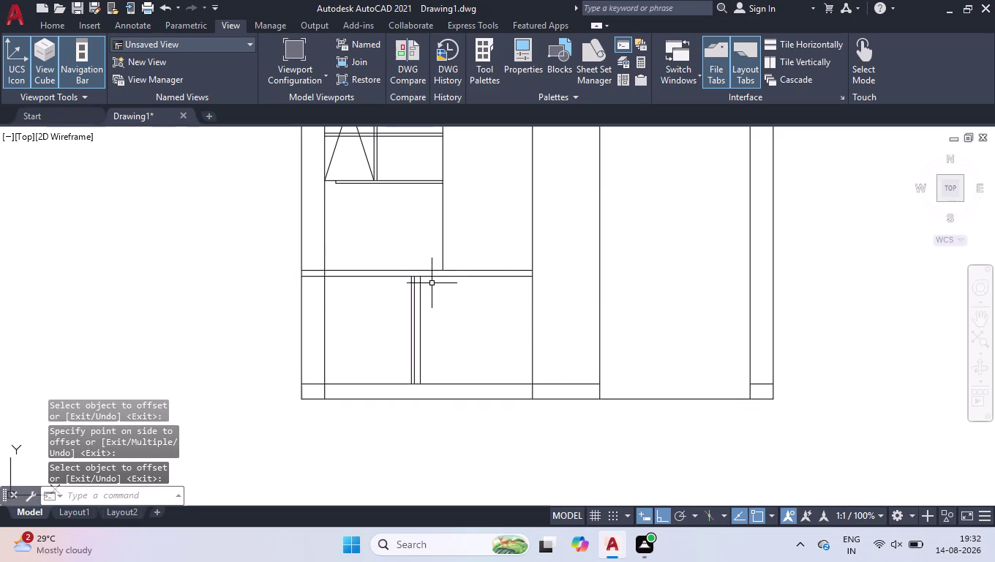
Break the horizontal wall line at the point where the lower partition meets it.
text(br)
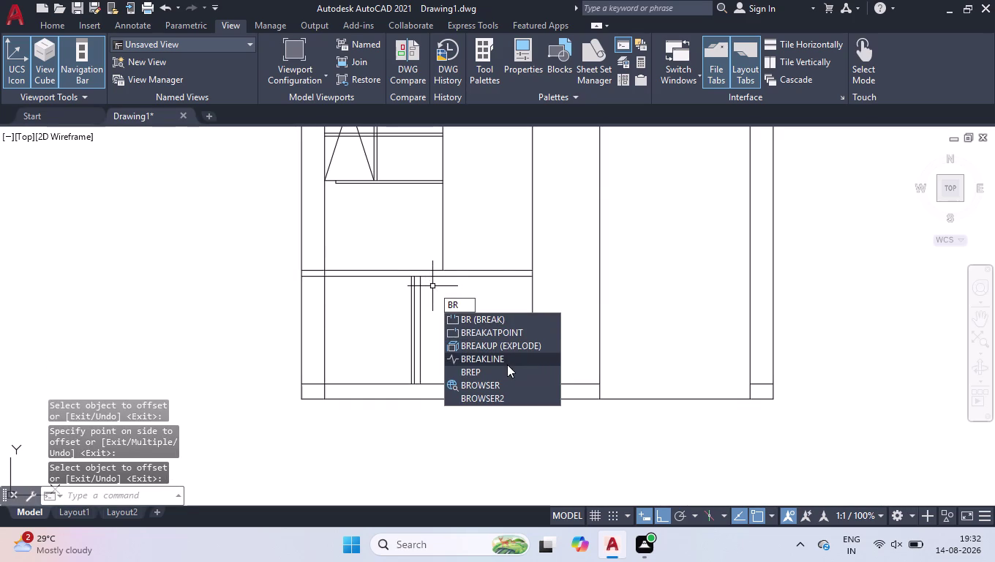
click(508, 330)
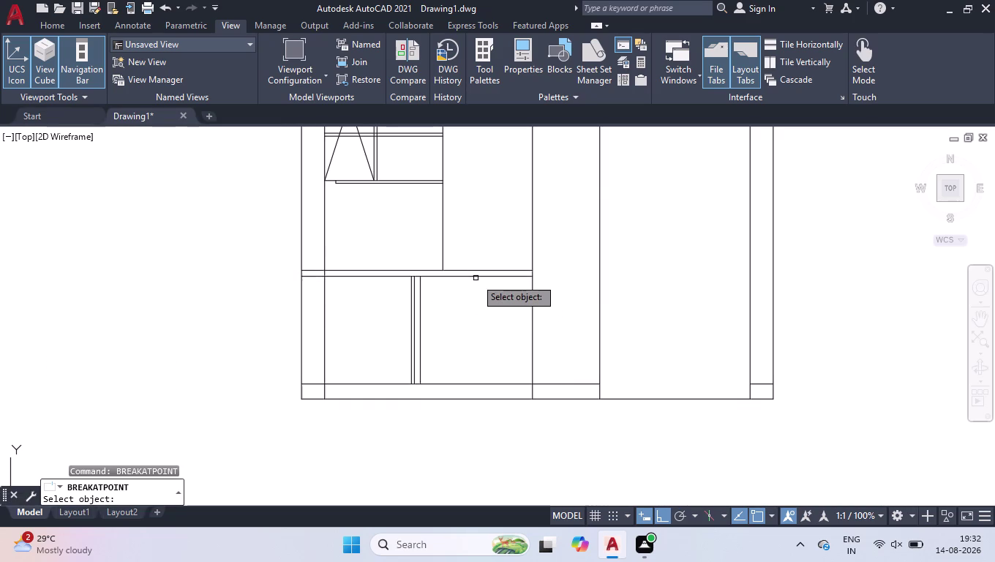
click(475, 277)
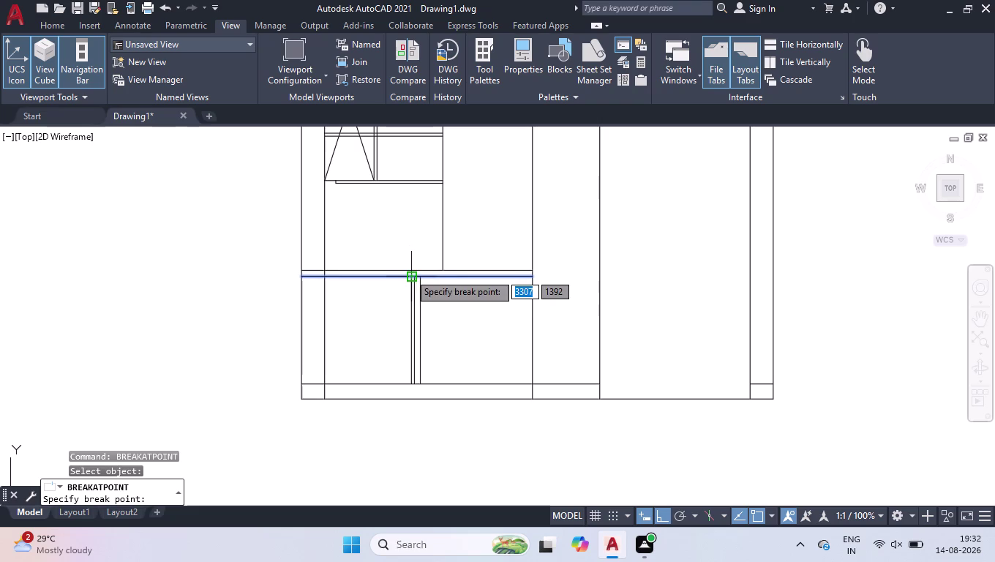
click(409, 274)
text(o)
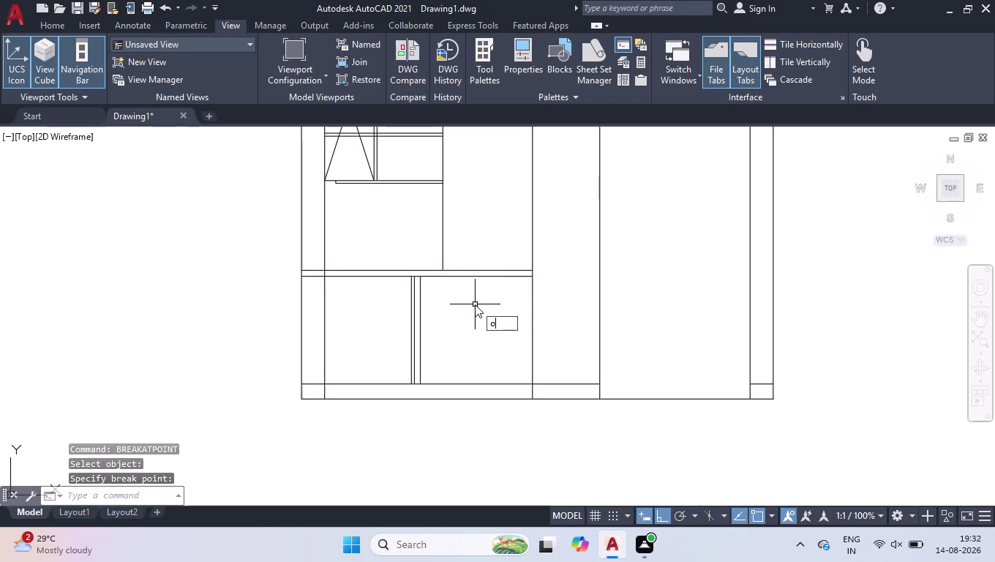
text(ff)
key(Return)
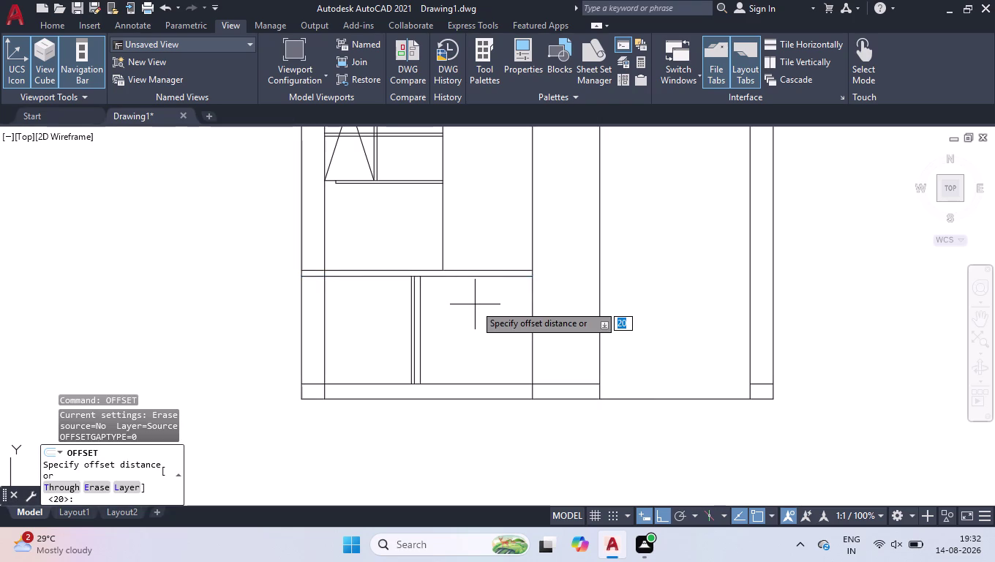
Offset the right-hand piece of the split horizontal wall 20 units downward.
text(20)
key(Return)
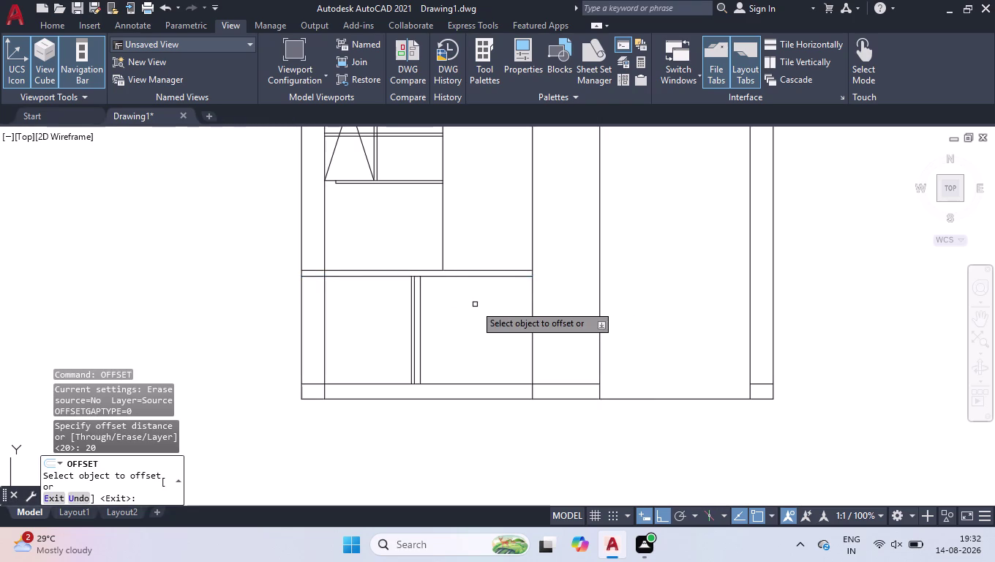
click(447, 277)
click(447, 295)
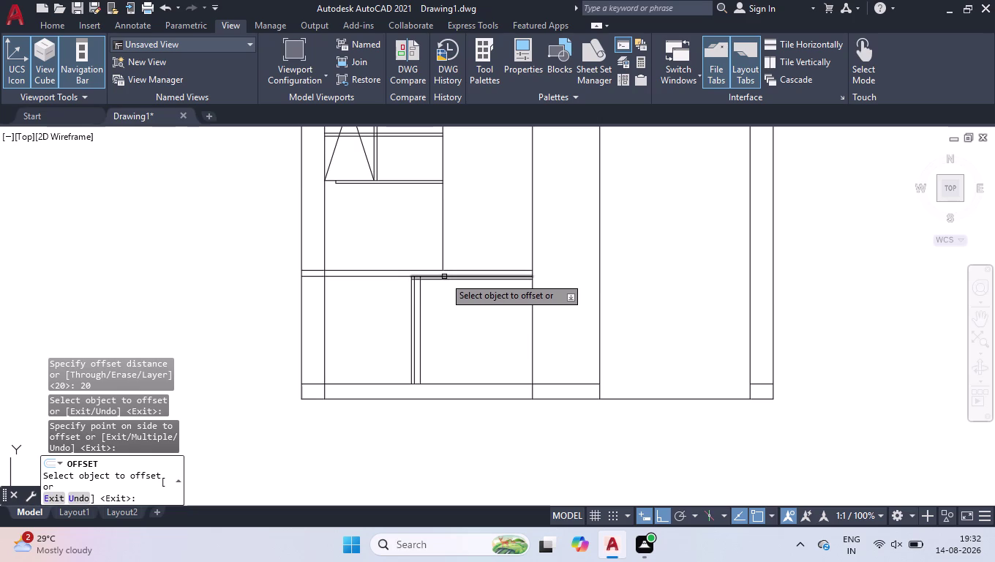
click(444, 276)
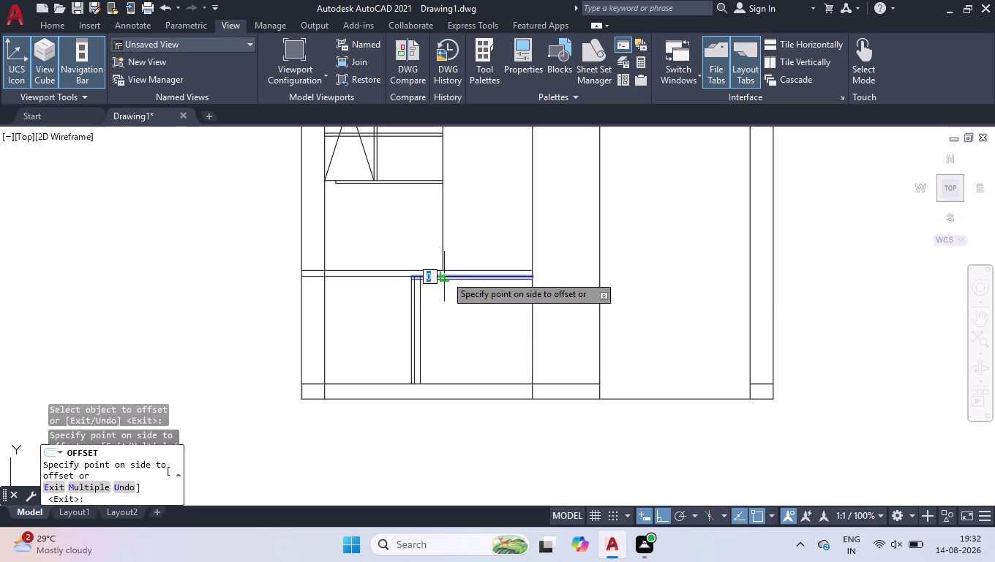
text(30)
key(Return)
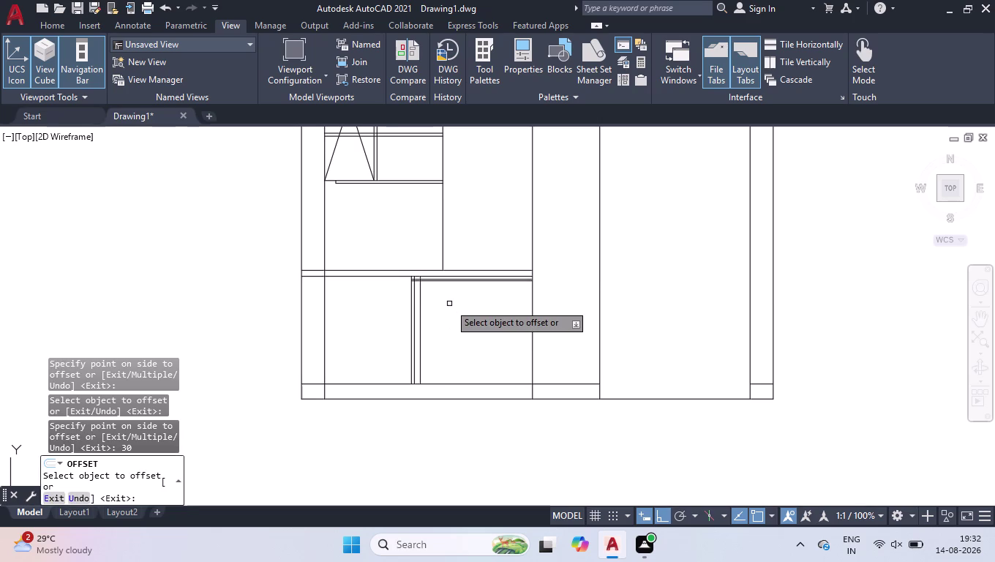
key(space)
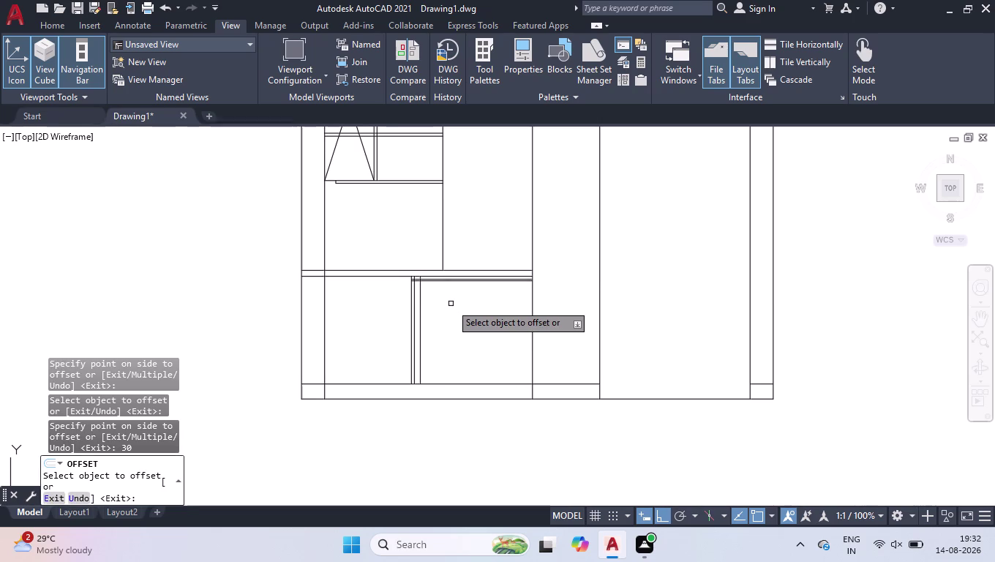
Erase the stray duplicate wall line below the split wall.
scroll(up, 3)
click(452, 303)
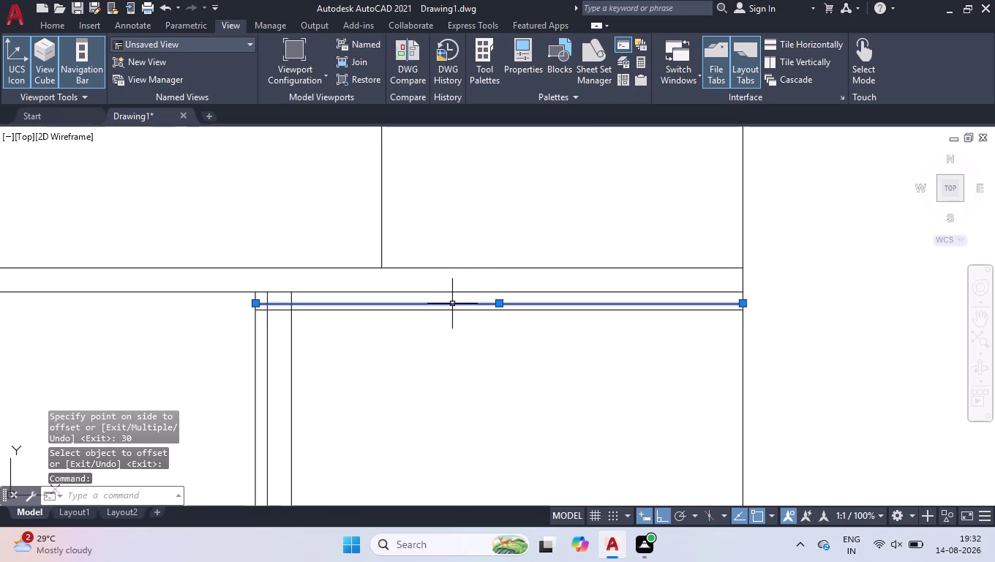
key(Delete)
scroll(down, 3)
scroll(down, 3)
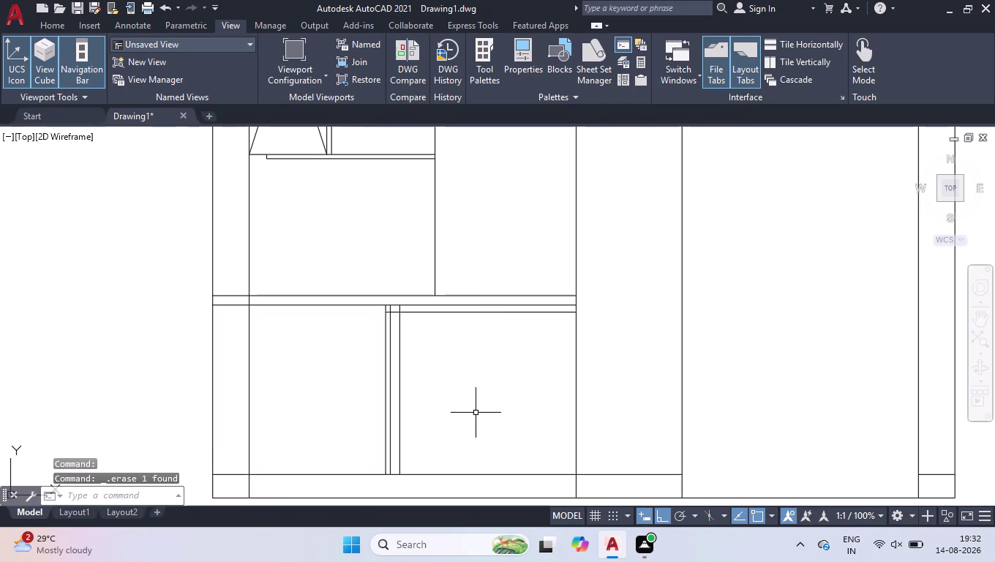